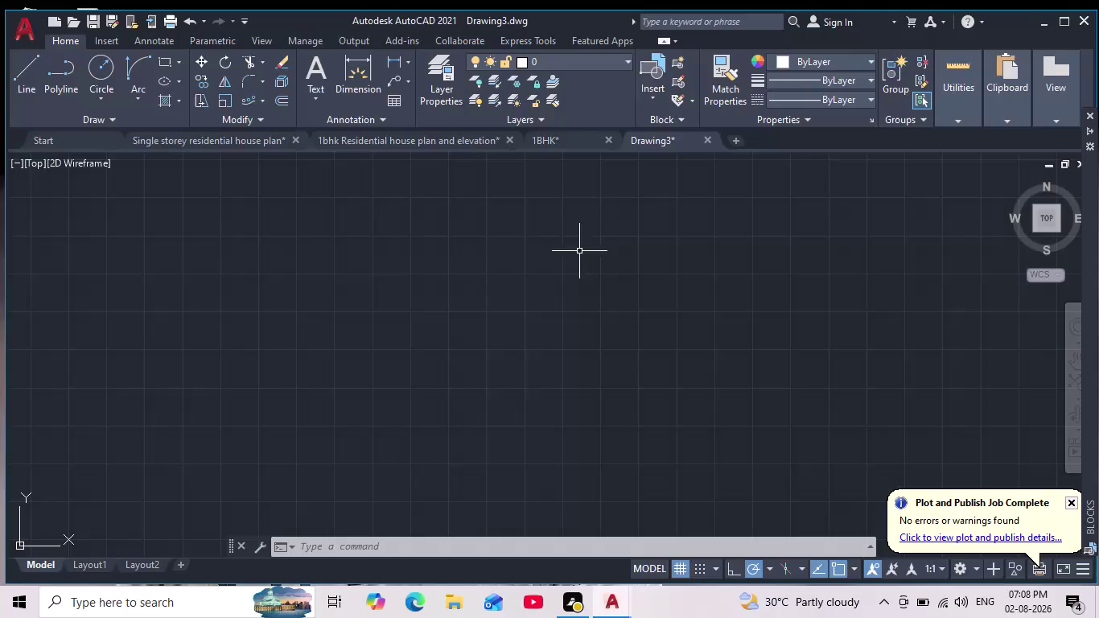
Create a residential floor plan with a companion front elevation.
Set drawing units to Engineering with 0'-0" precision and an Inches insertion scale.
text(un)
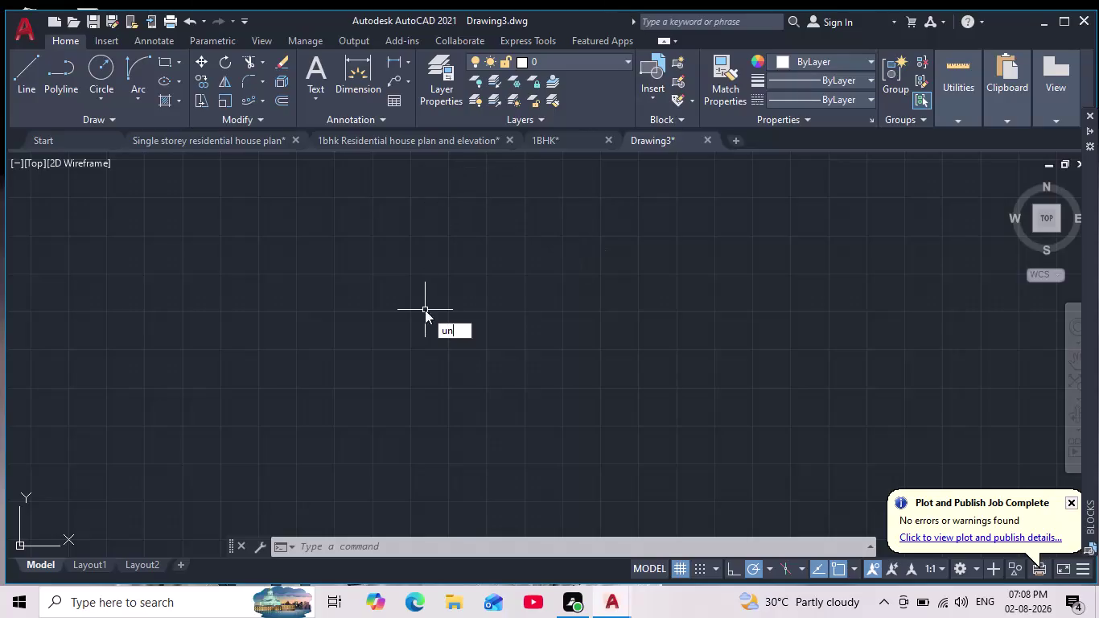
key(Return)
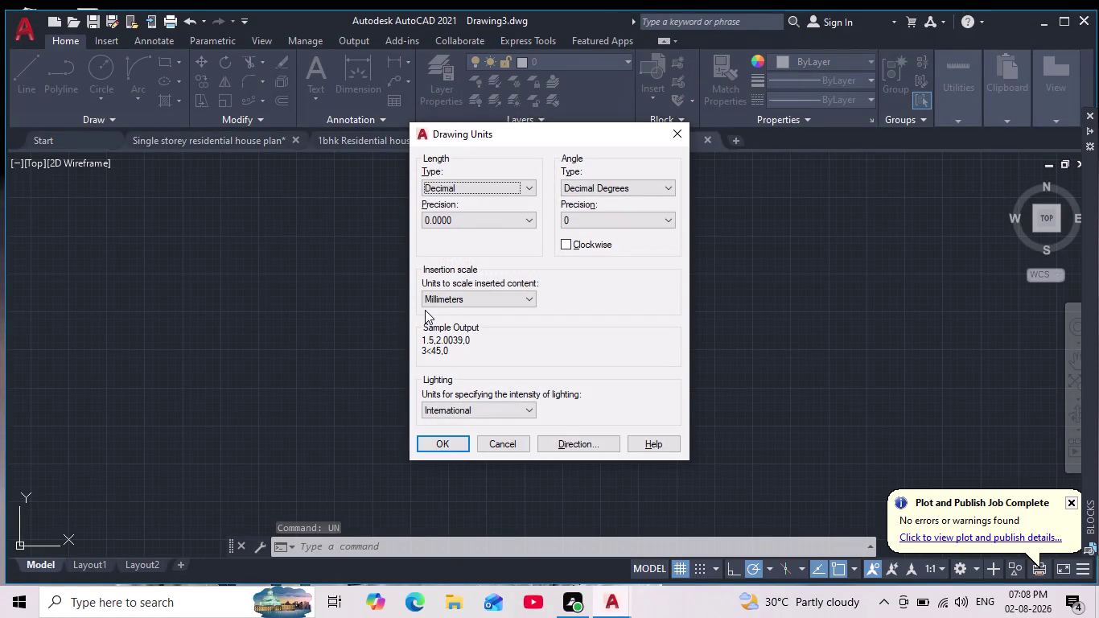
click(502, 187)
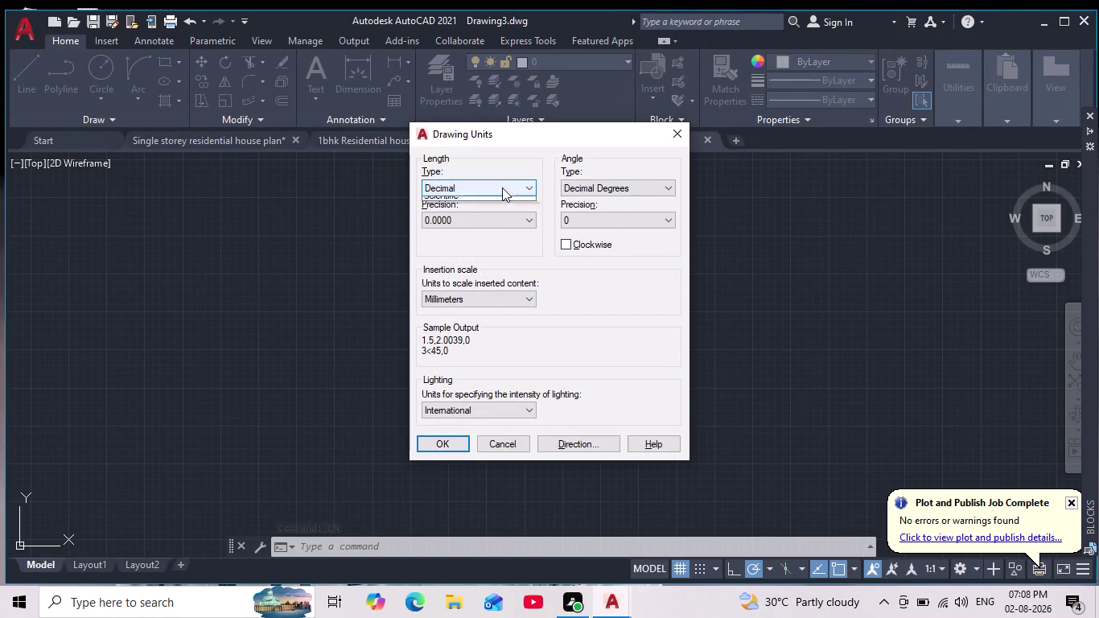
click(476, 223)
click(467, 218)
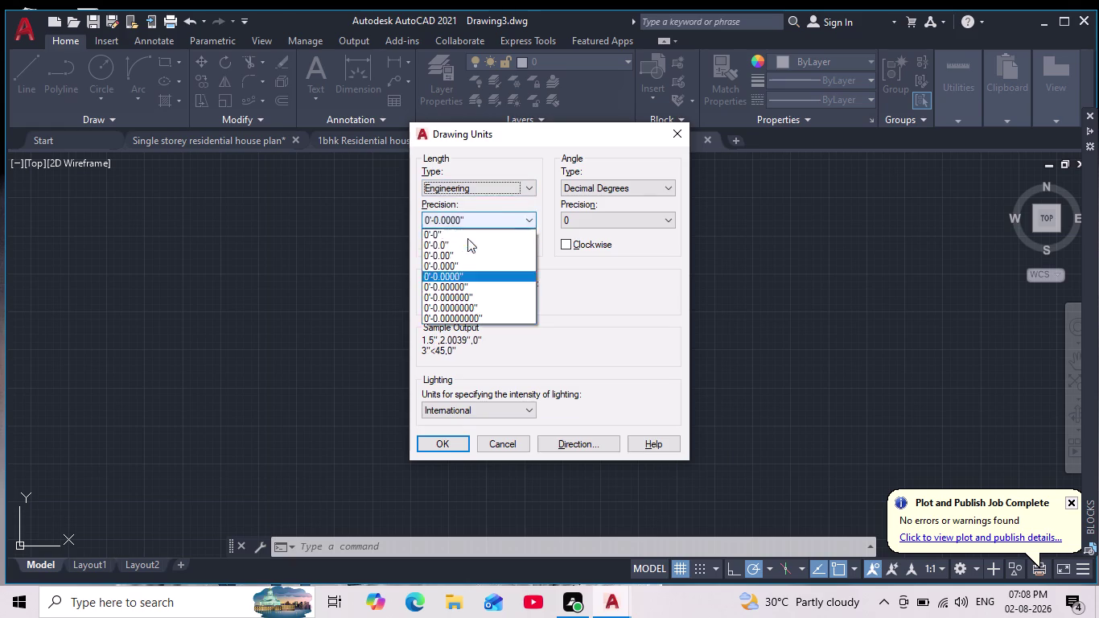
click(469, 229)
click(467, 233)
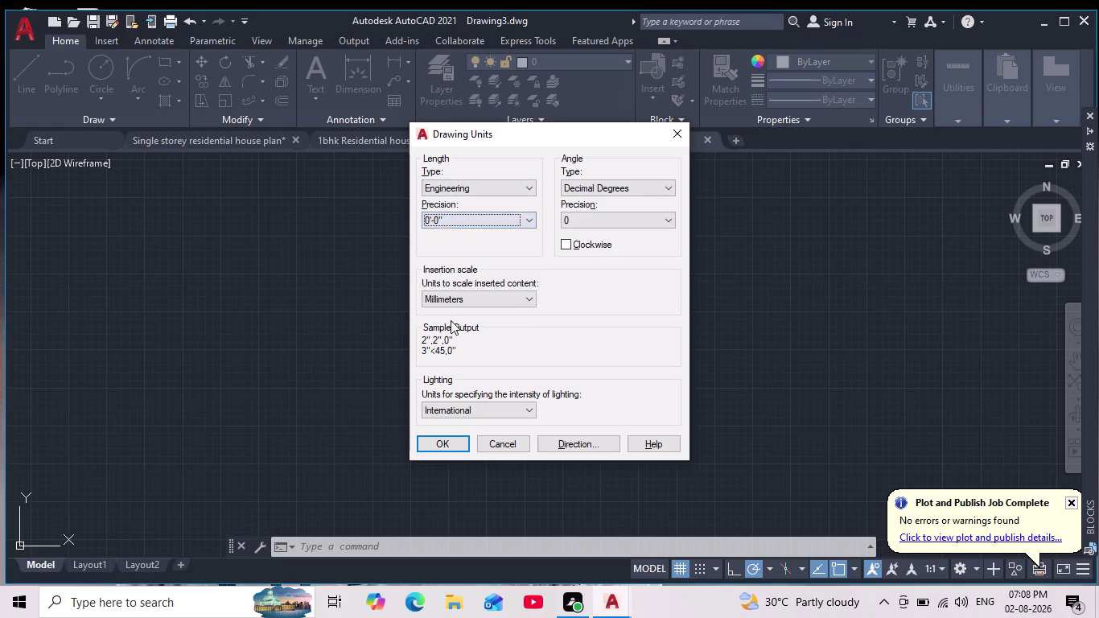
click(442, 436)
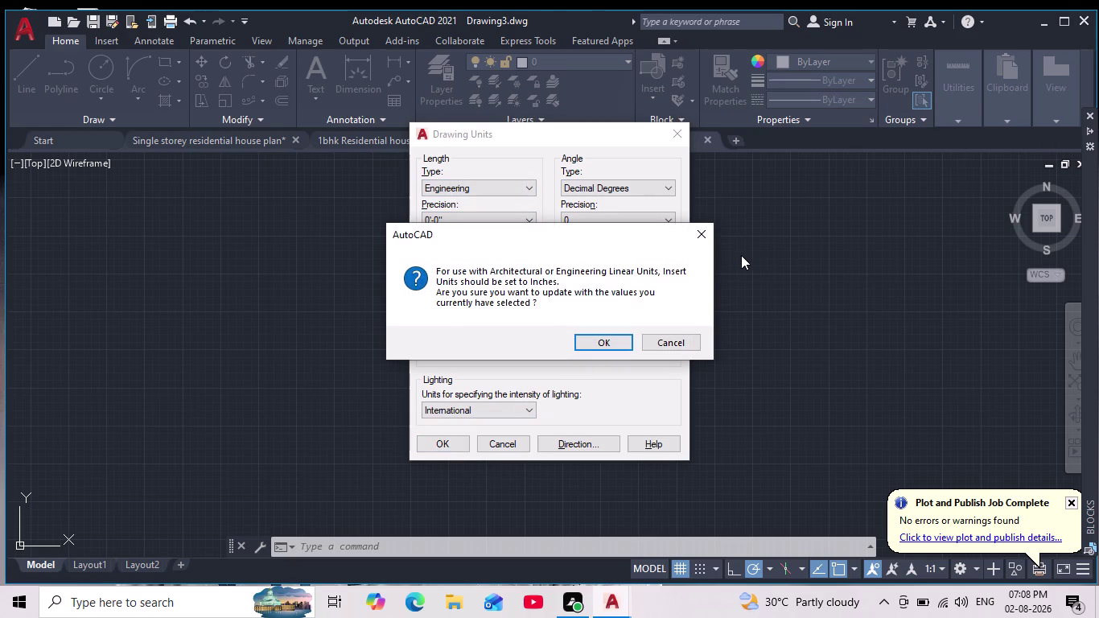
click(700, 233)
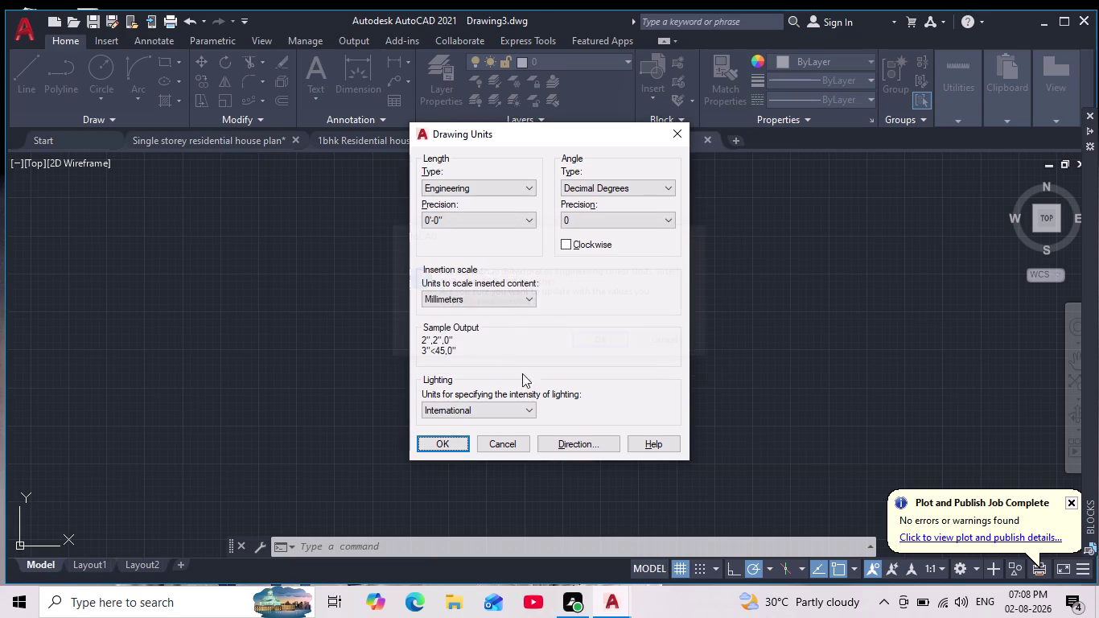
click(499, 303)
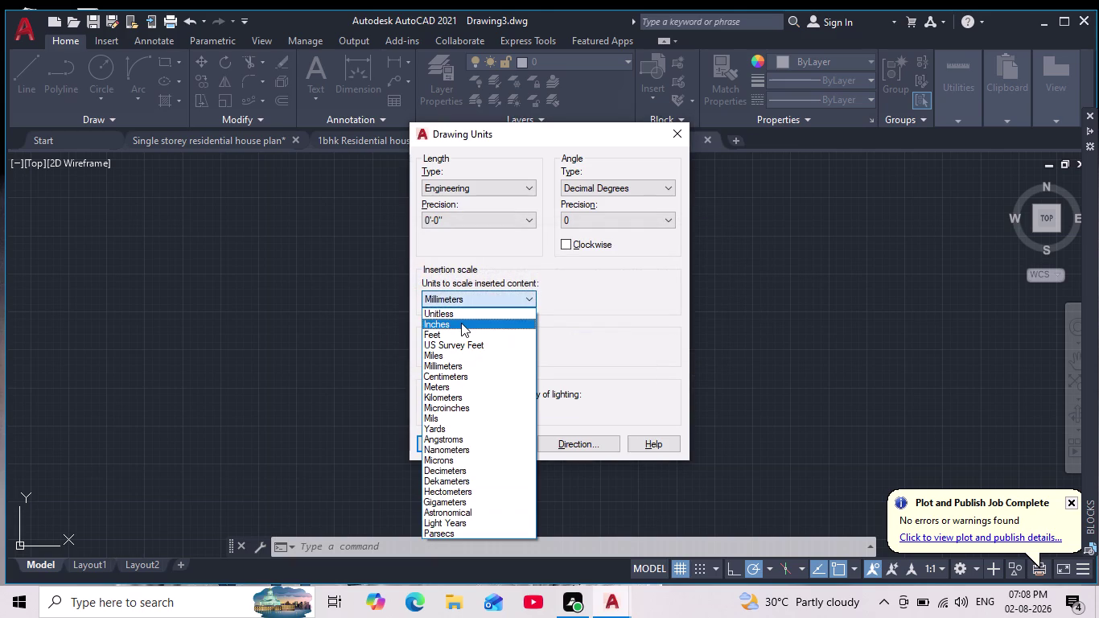
click(460, 322)
click(439, 442)
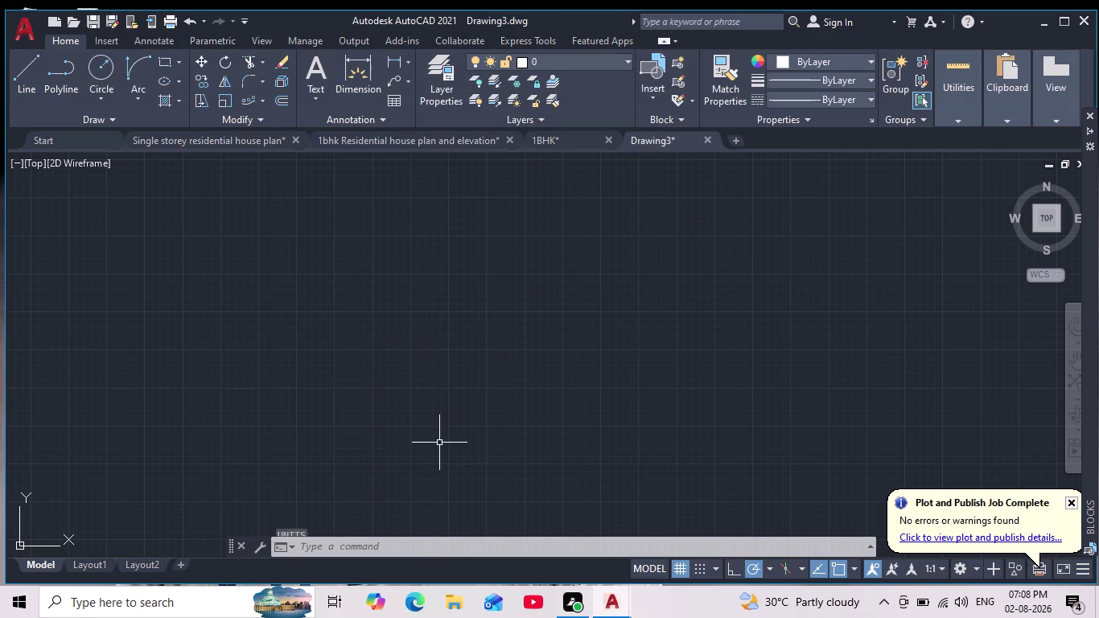
In the dimension style manager, set ISO-25 linear units to Engineering at 0'-0" precision.
key(d)
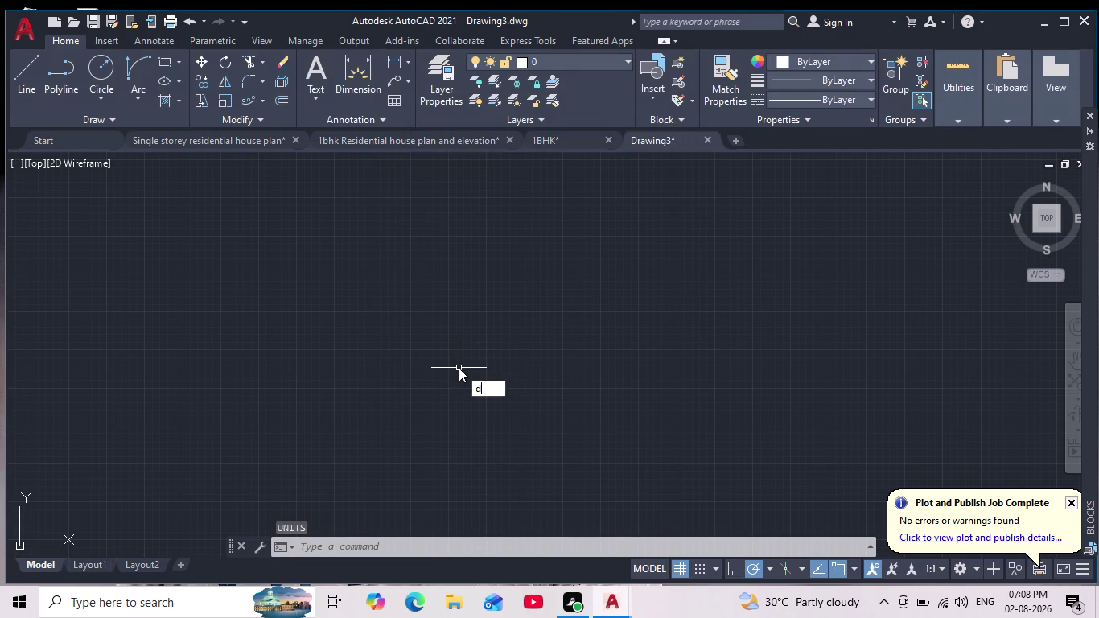
key(Escape)
key(d)
key(Return)
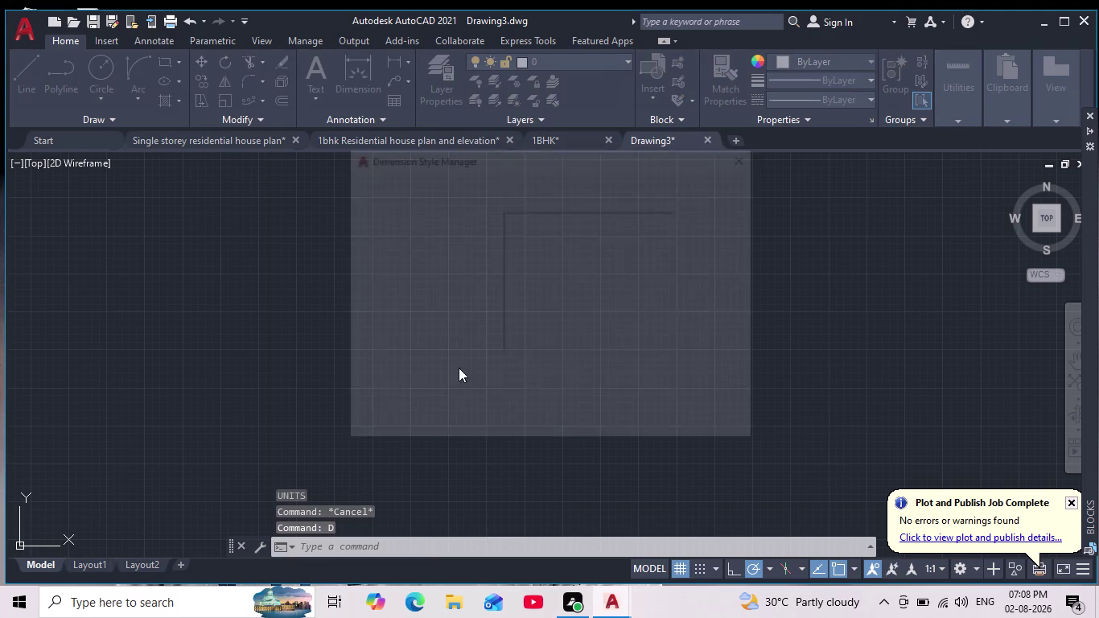
click(714, 271)
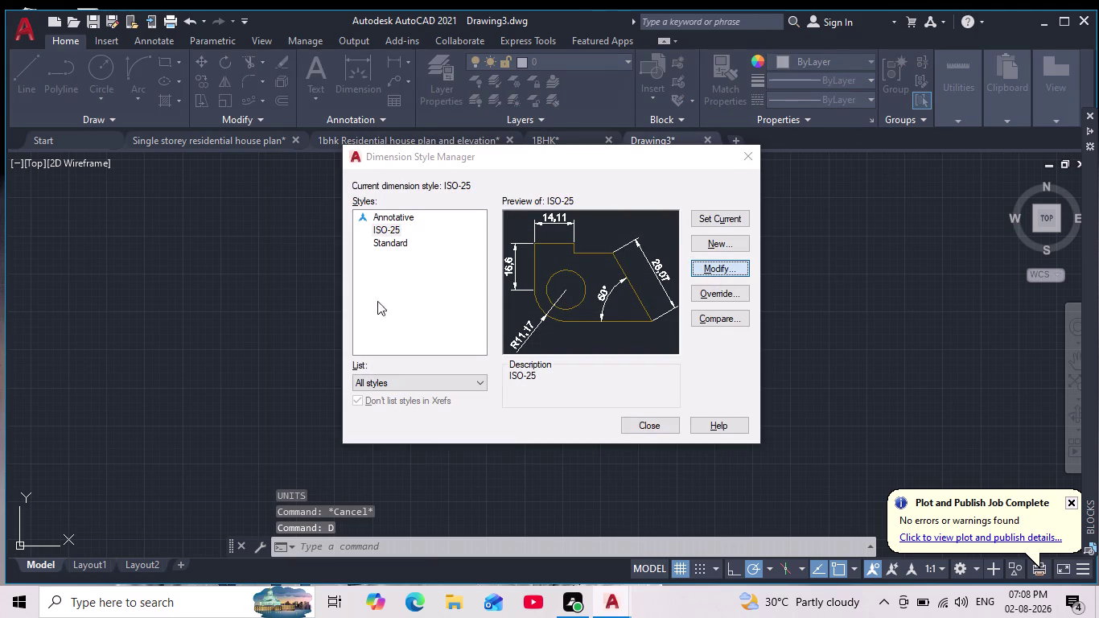
click(560, 121)
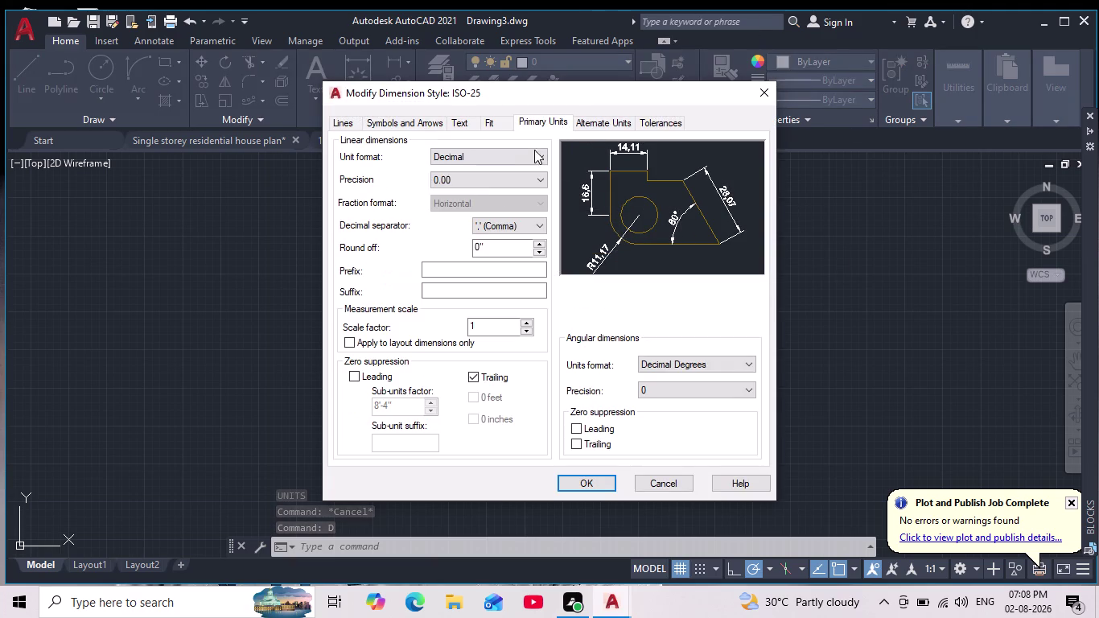
click(495, 155)
click(476, 194)
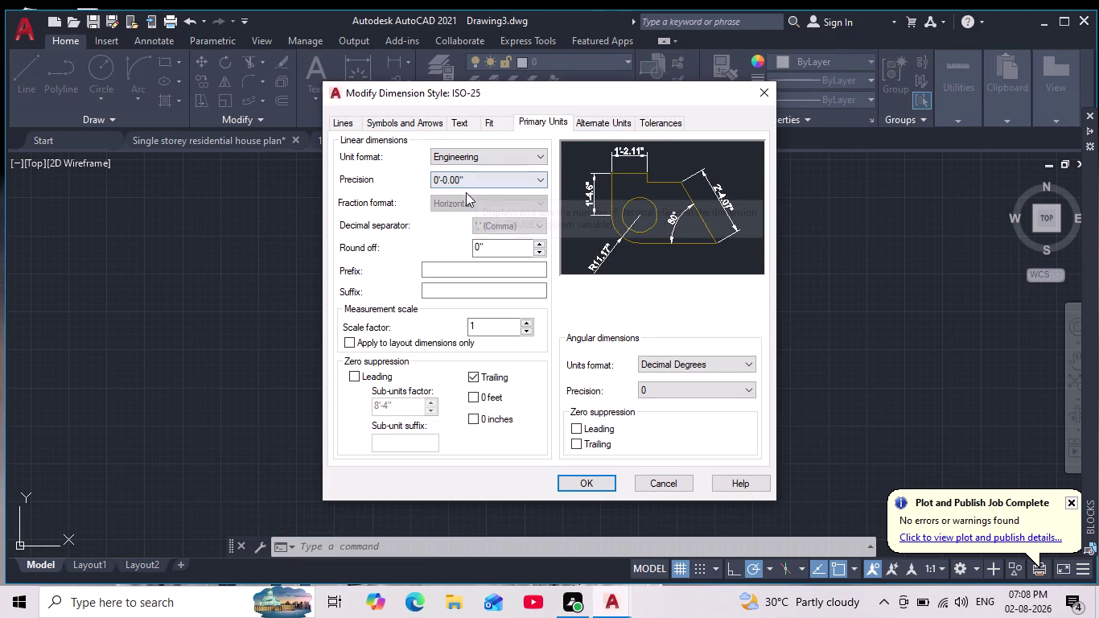
click(467, 174)
click(466, 191)
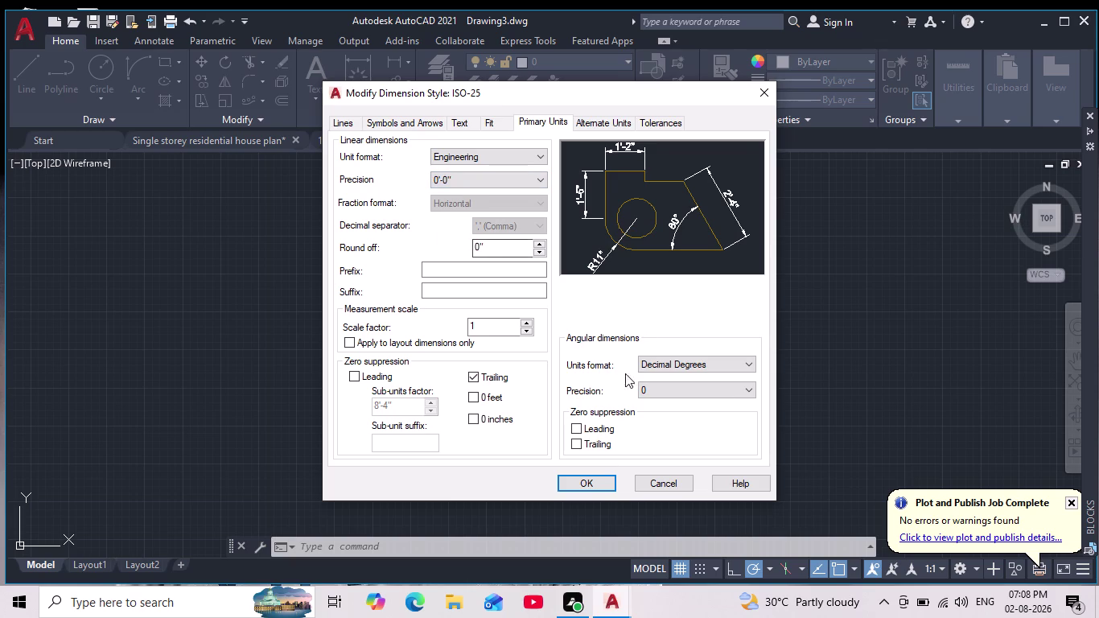
click(576, 490)
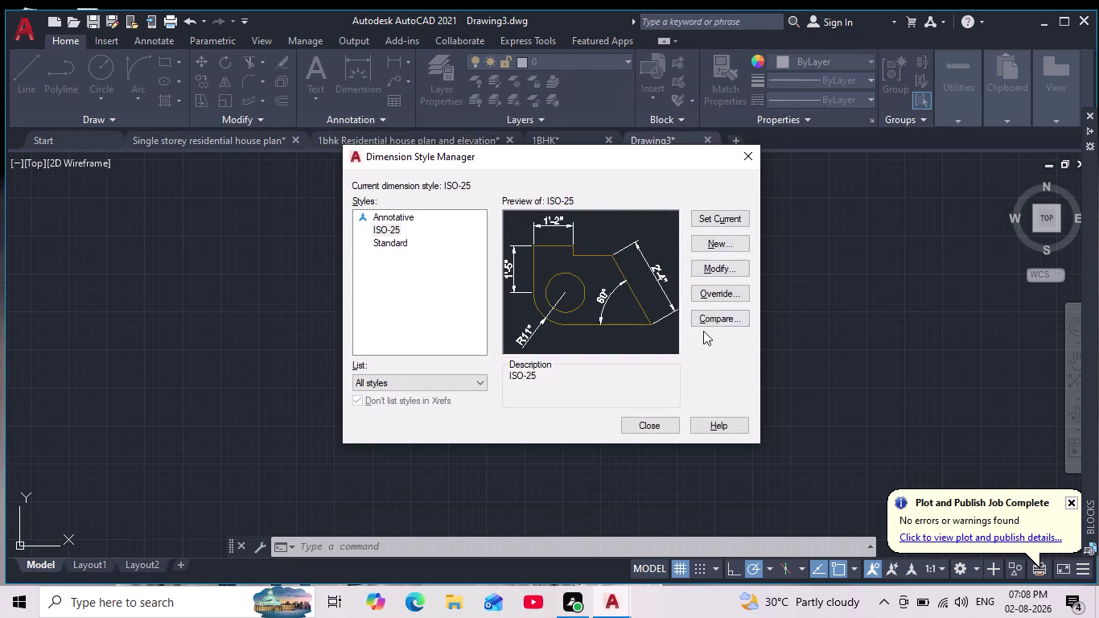
click(709, 270)
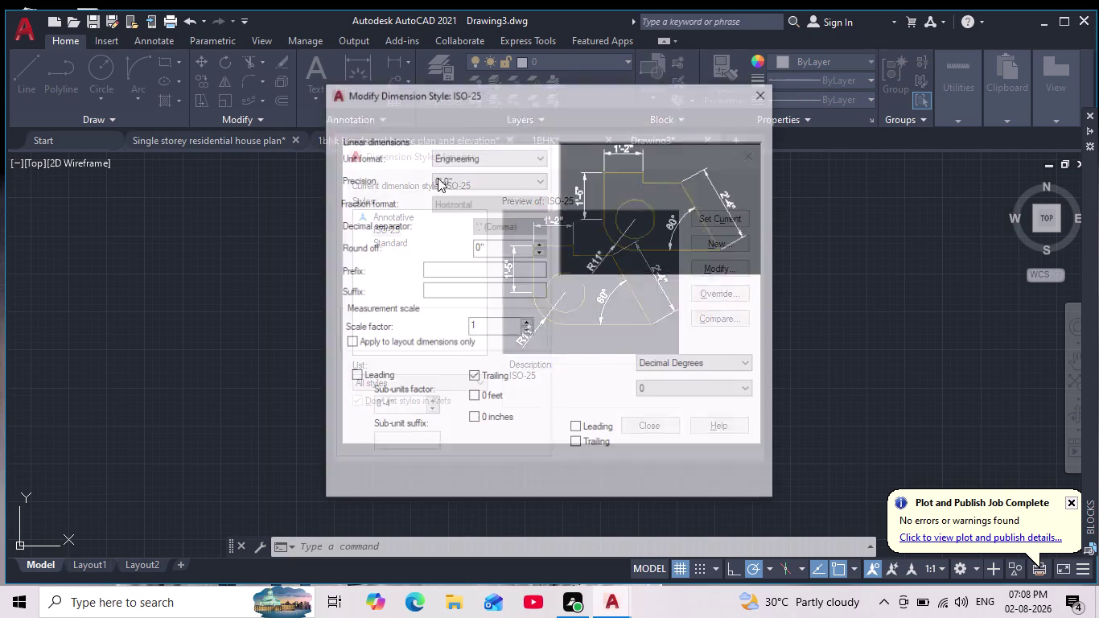
Set the ISO-25 dimension line and extension line colours to Red.
click(334, 119)
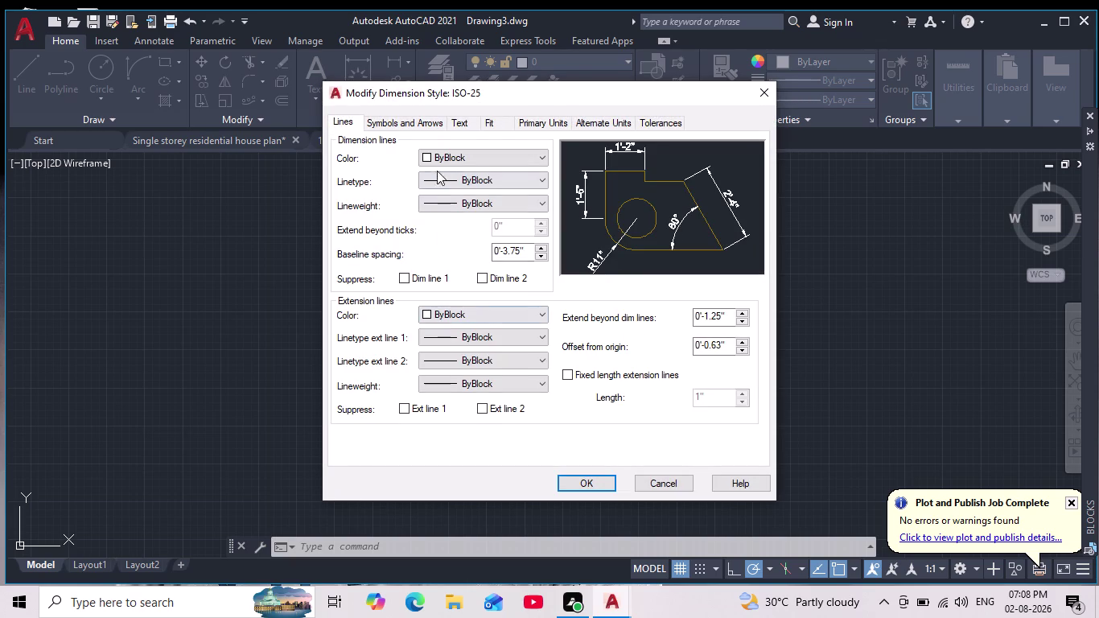
click(430, 156)
click(441, 215)
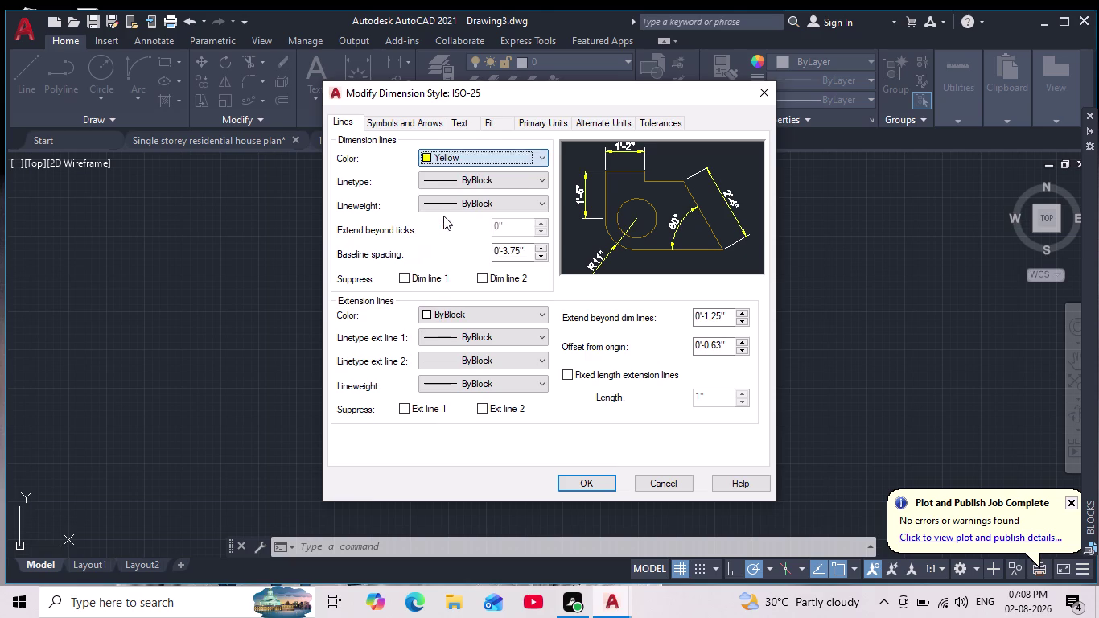
click(428, 151)
click(440, 197)
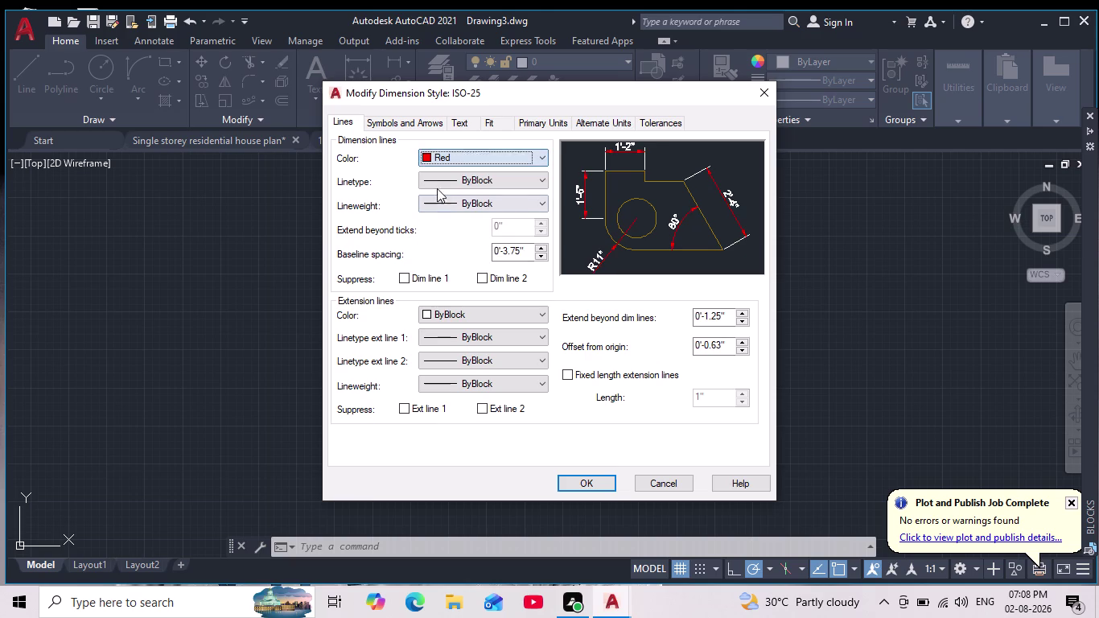
click(447, 314)
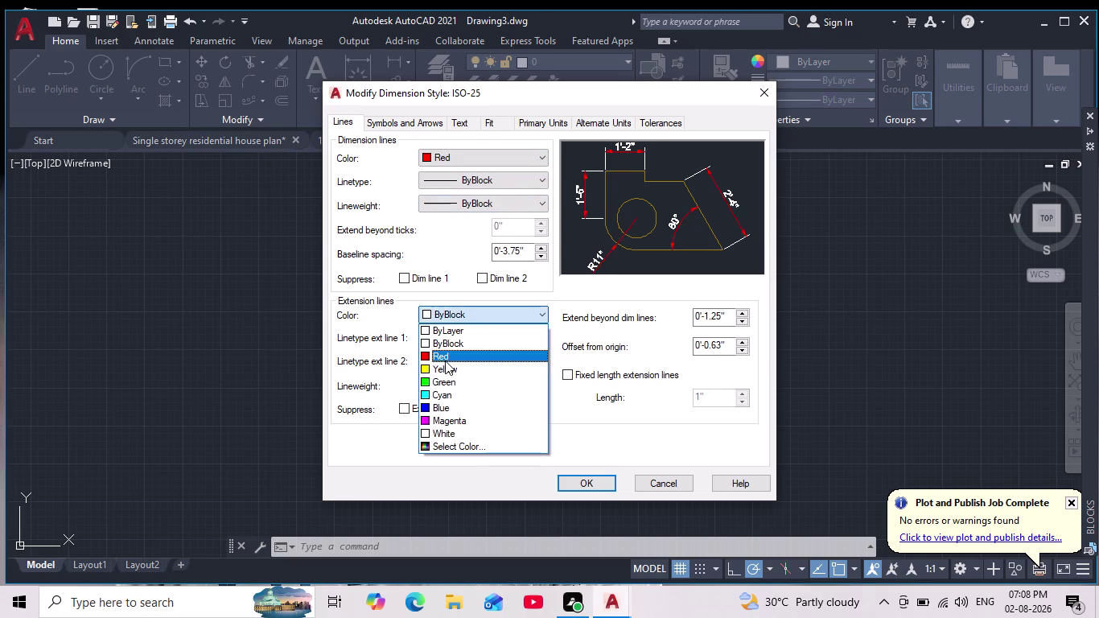
click(445, 360)
Set the ISO-25 arrowhead size to 6 inches.
click(401, 118)
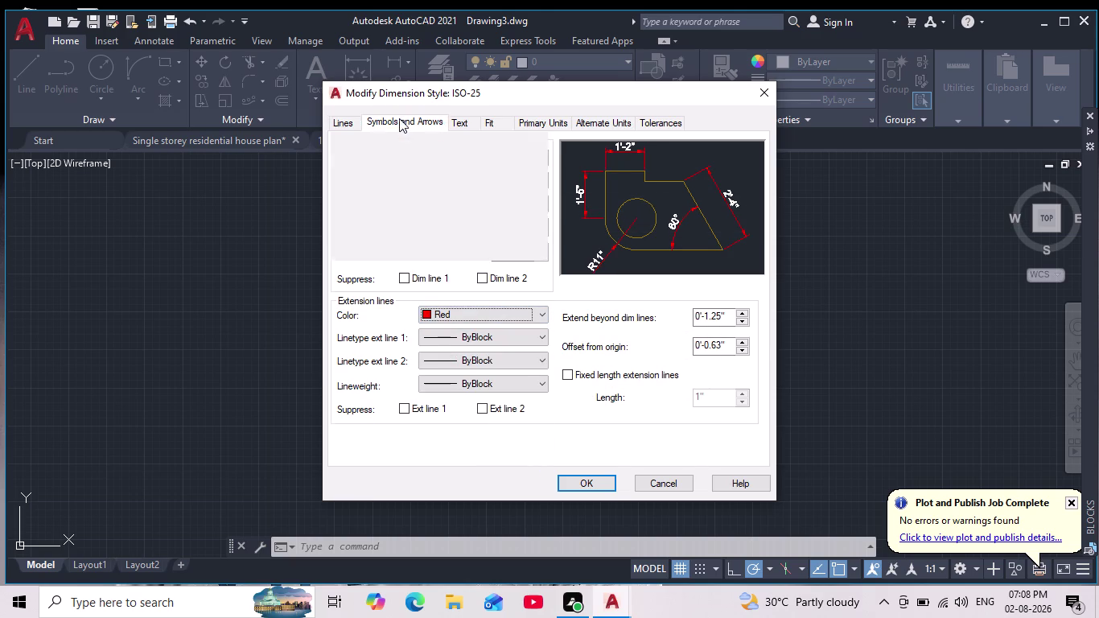
click(371, 284)
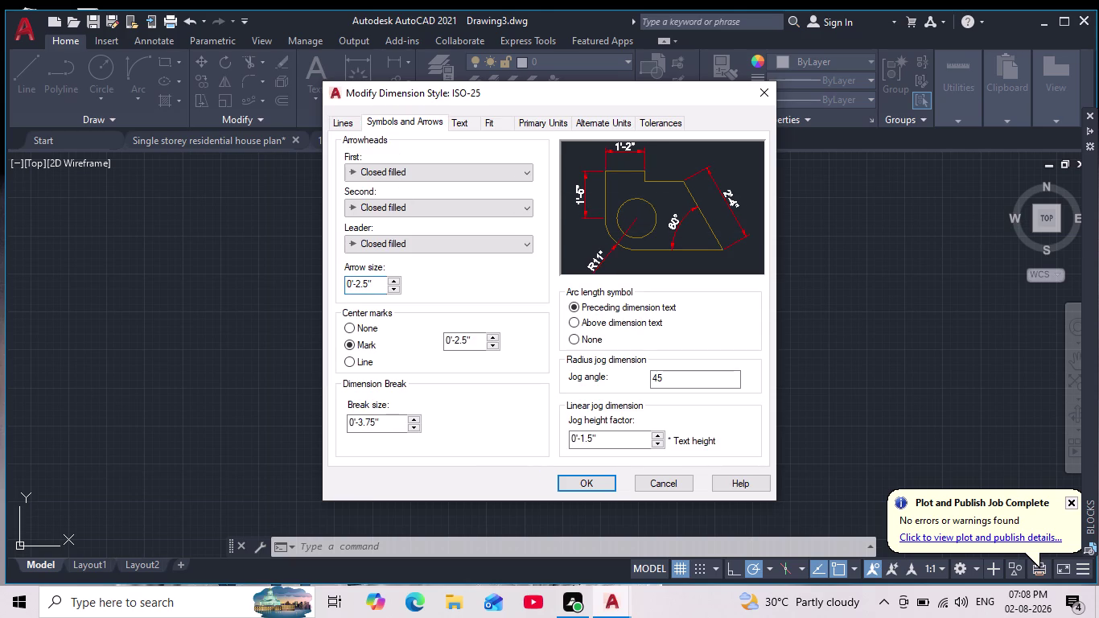
key(BackSpace)
key(BackSpace)
key(BackSpace)
key(BackSpace)
key(BackSpace)
key(BackSpace)
key(BackSpace)
key(3)
drag(373, 287, 689, 617)
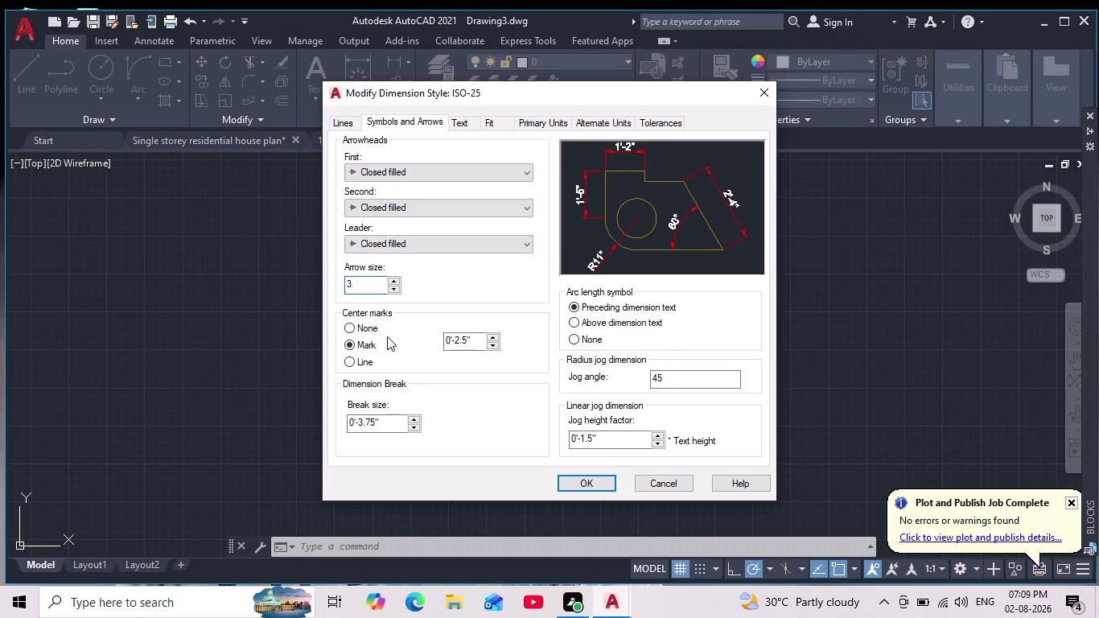
key(BackSpace)
key(6)
key(Return)
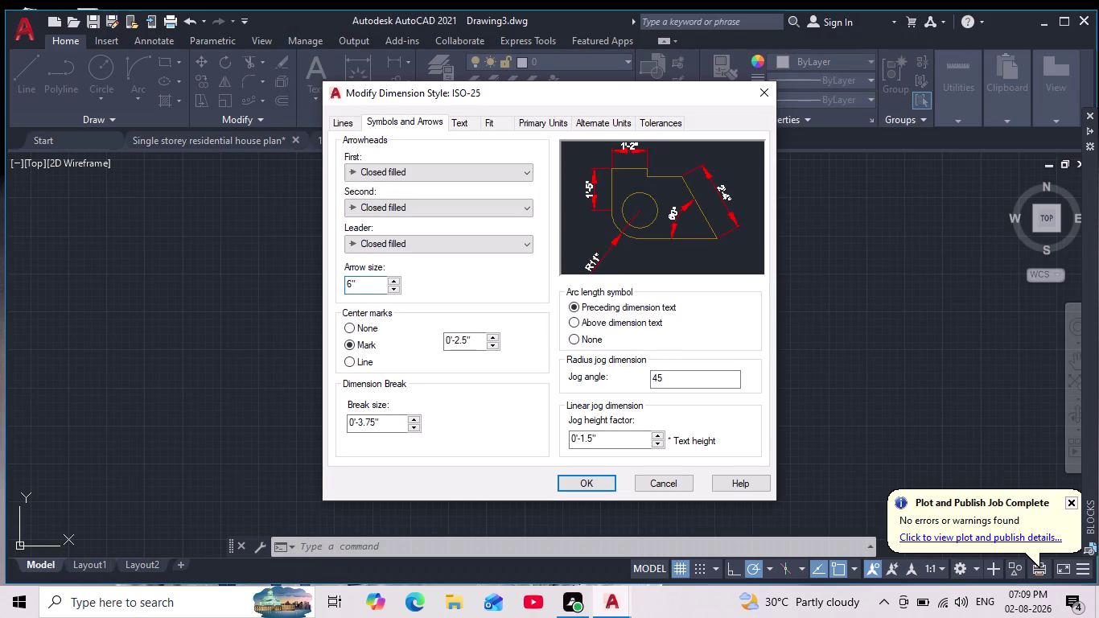
click(469, 121)
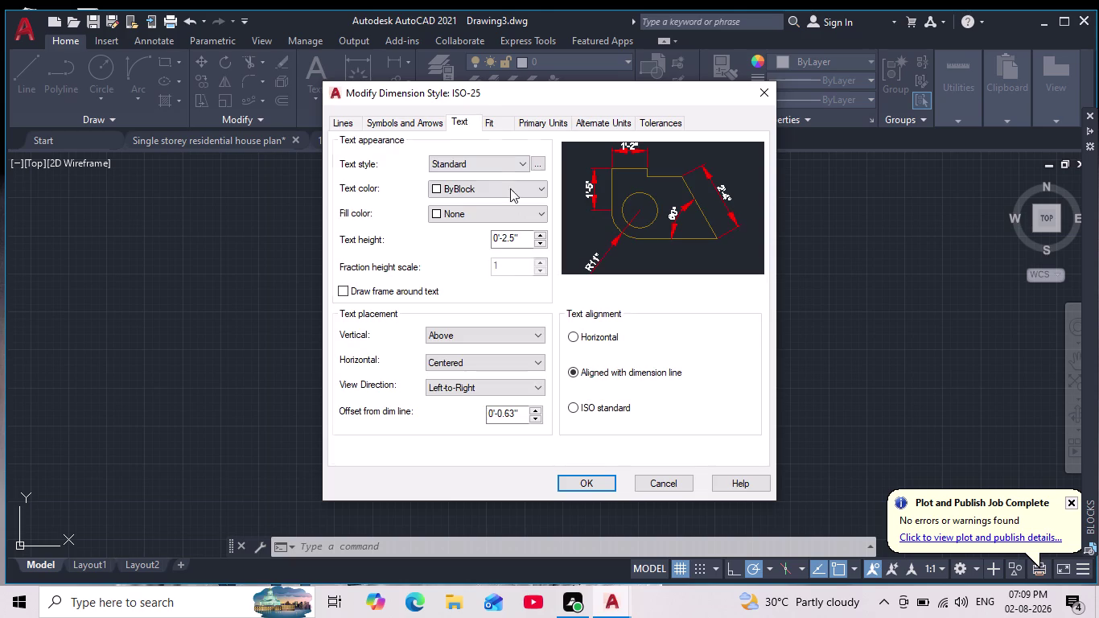
Make the ISO-25 dimension text 6 inches tall and yellow.
click(524, 237)
key(BackSpace)
key(BackSpace)
key(BackSpace)
key(6)
key(Return)
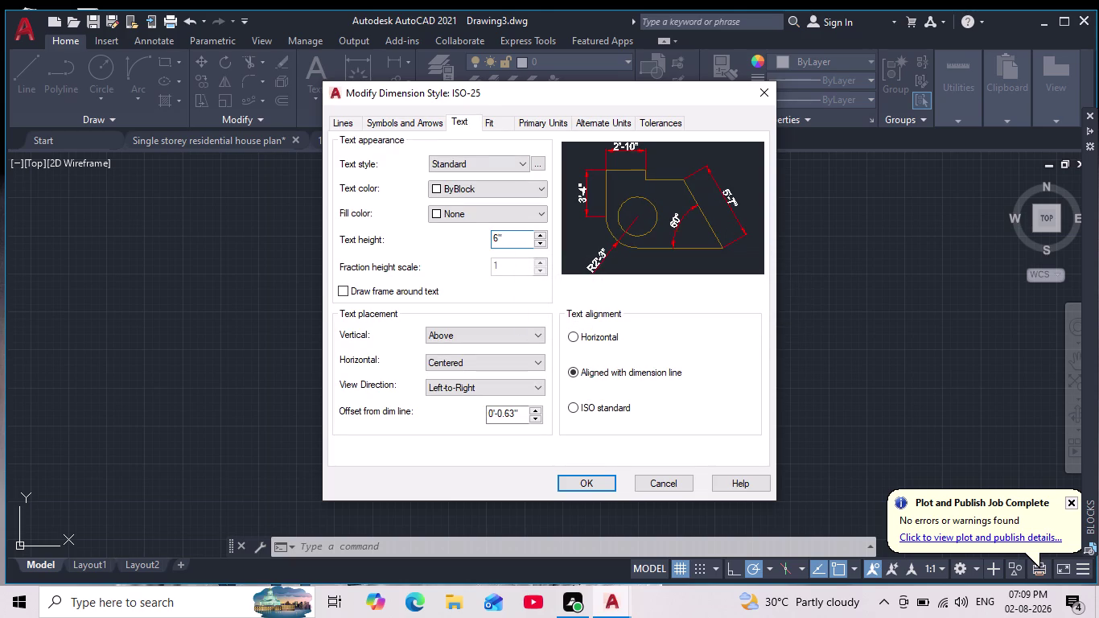
click(449, 185)
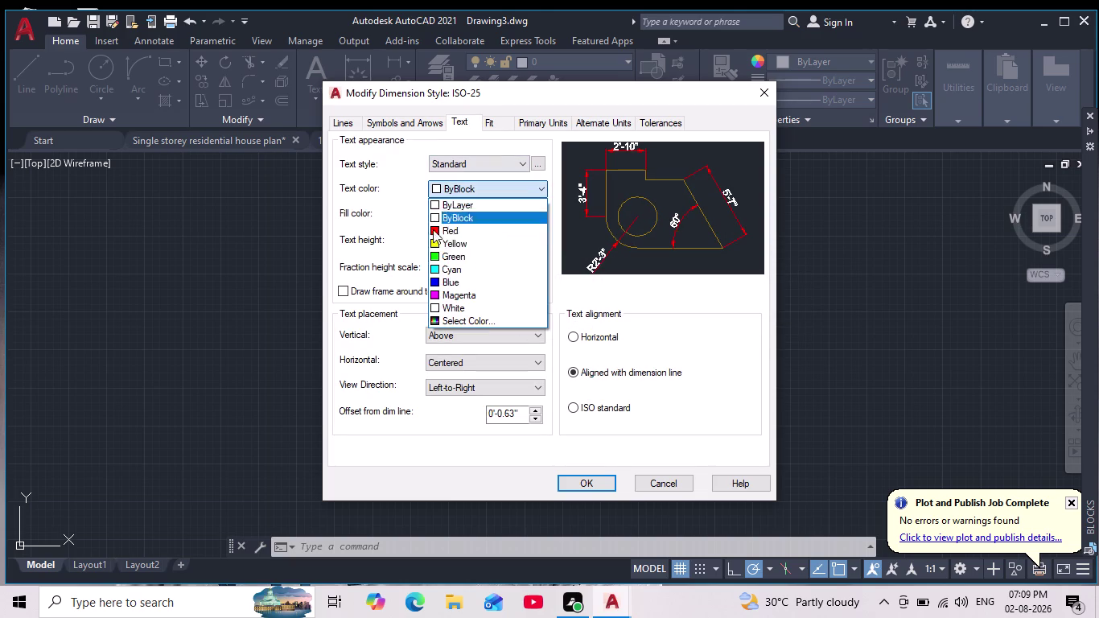
click(443, 242)
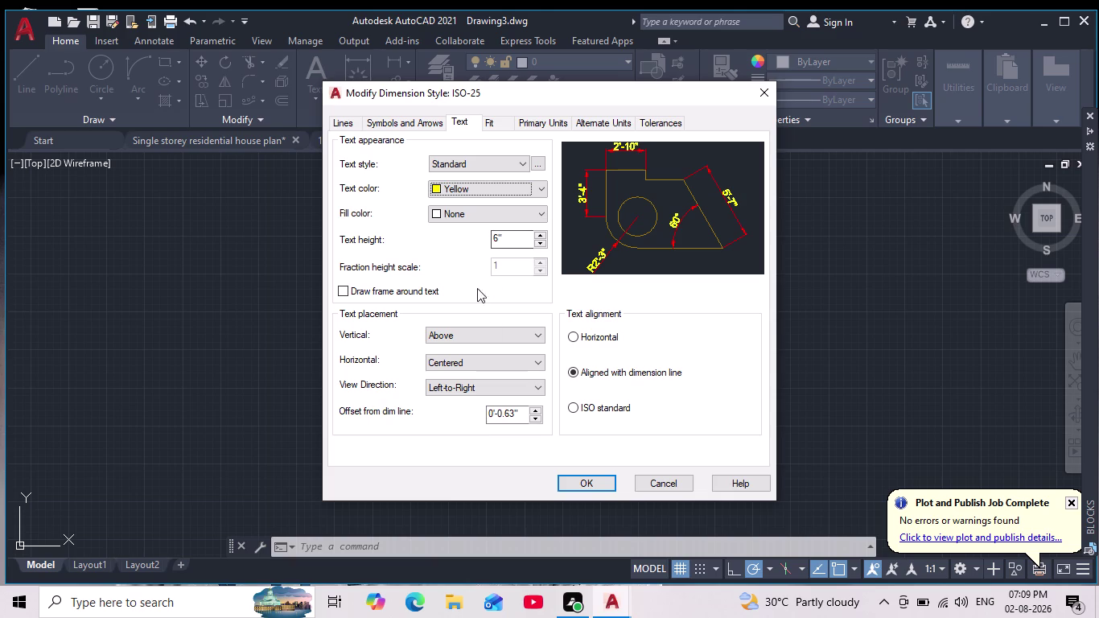
click(580, 486)
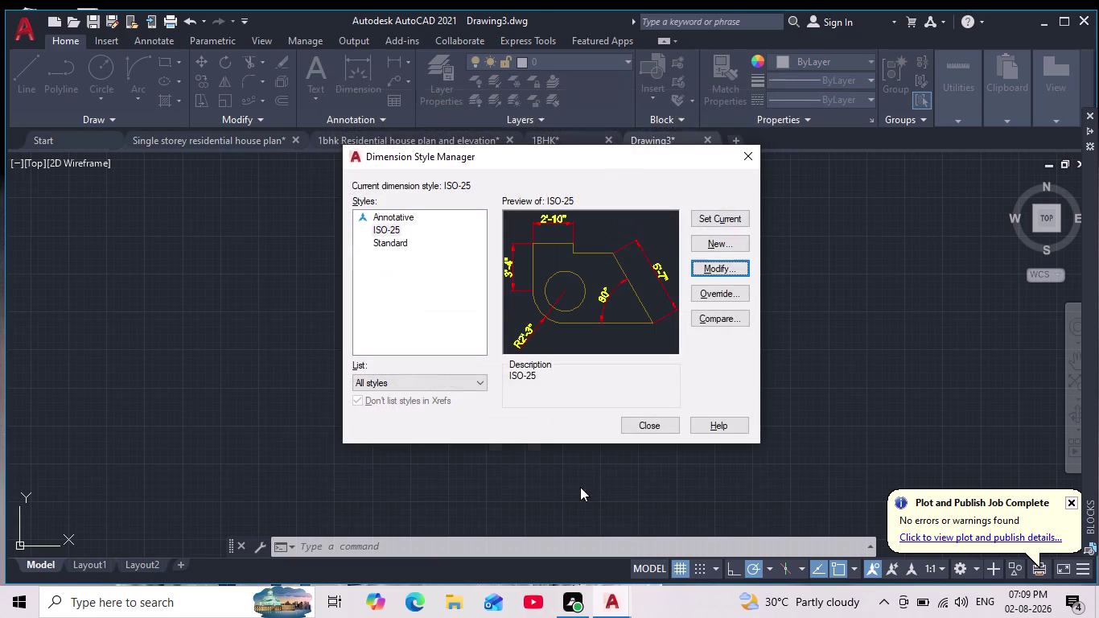
Recheck ISO-25 Engineering primary units, then close the Dimension Style Manager.
triple_click(725, 222)
double_click(725, 222)
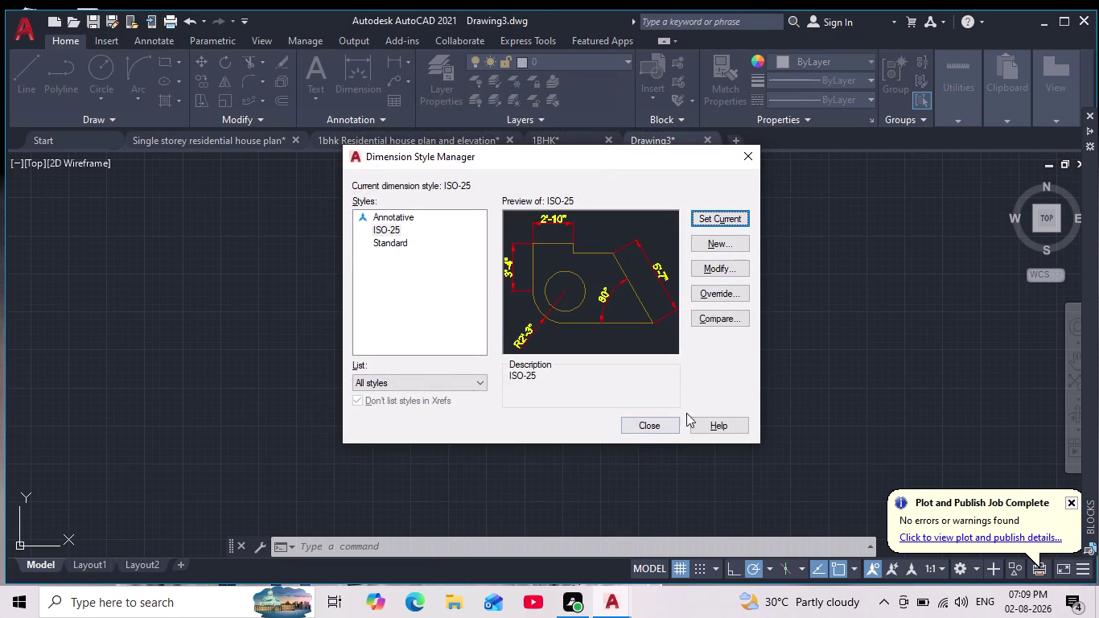
click(725, 267)
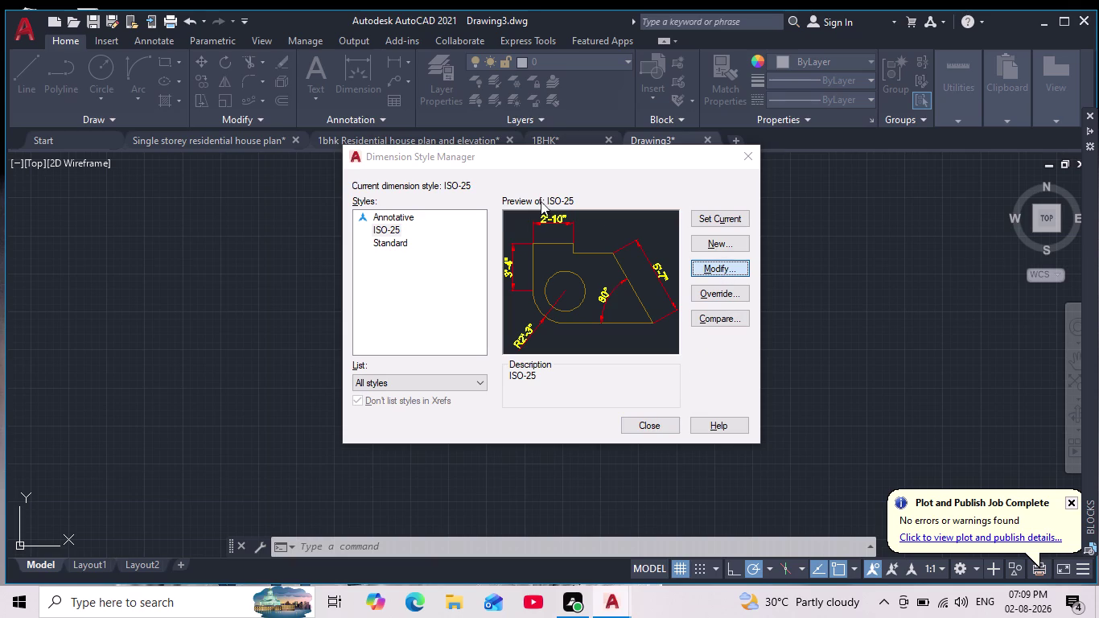
click(552, 123)
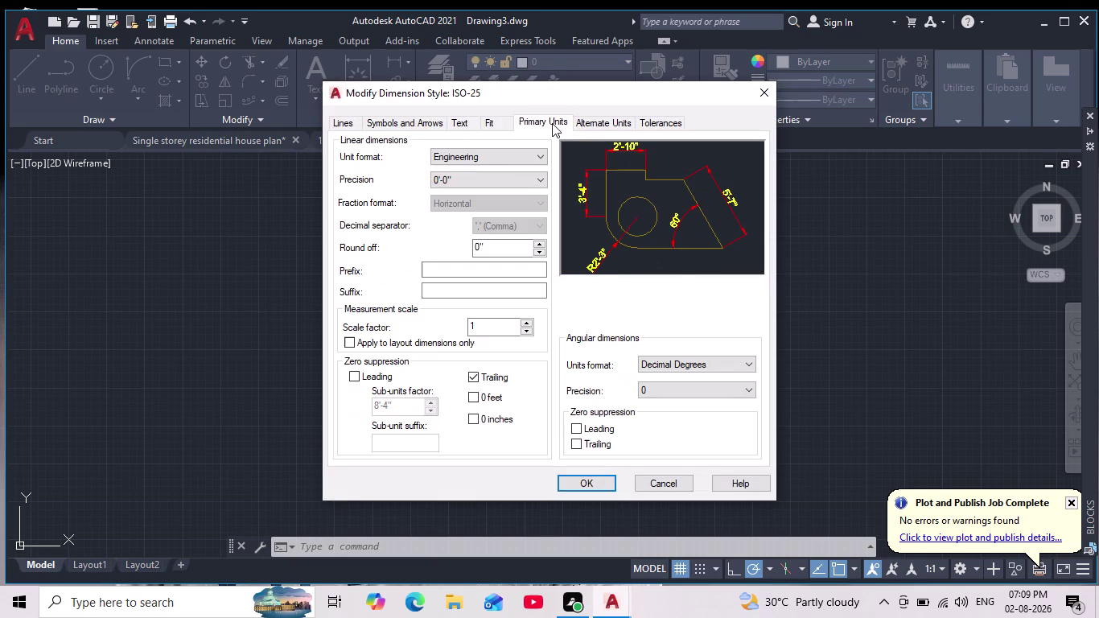
click(583, 475)
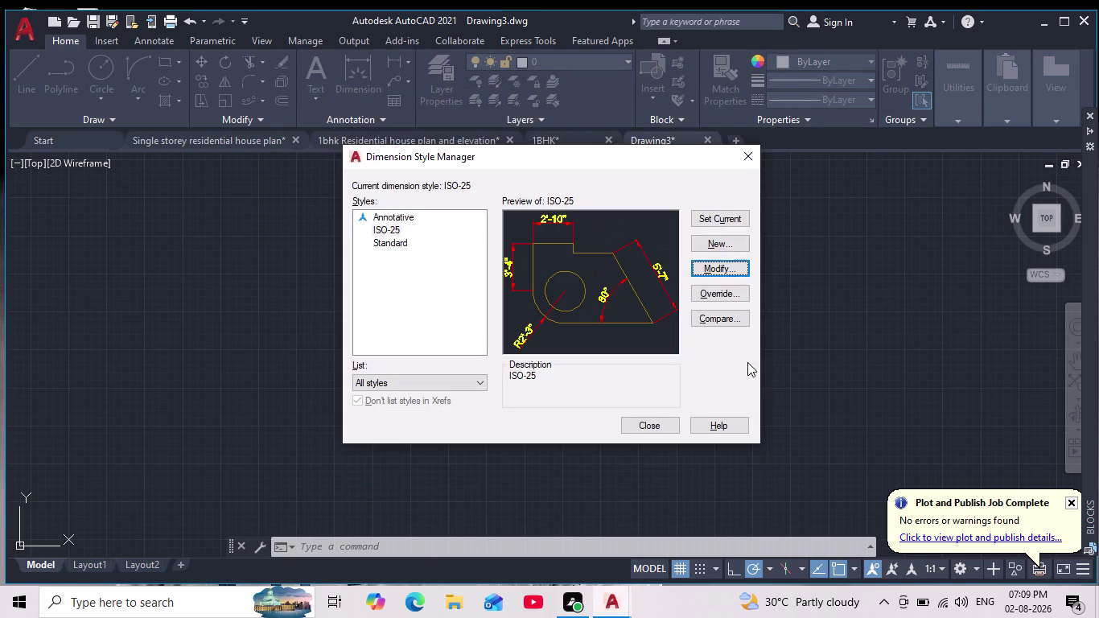
triple_click(718, 216)
drag(718, 218, 718, 227)
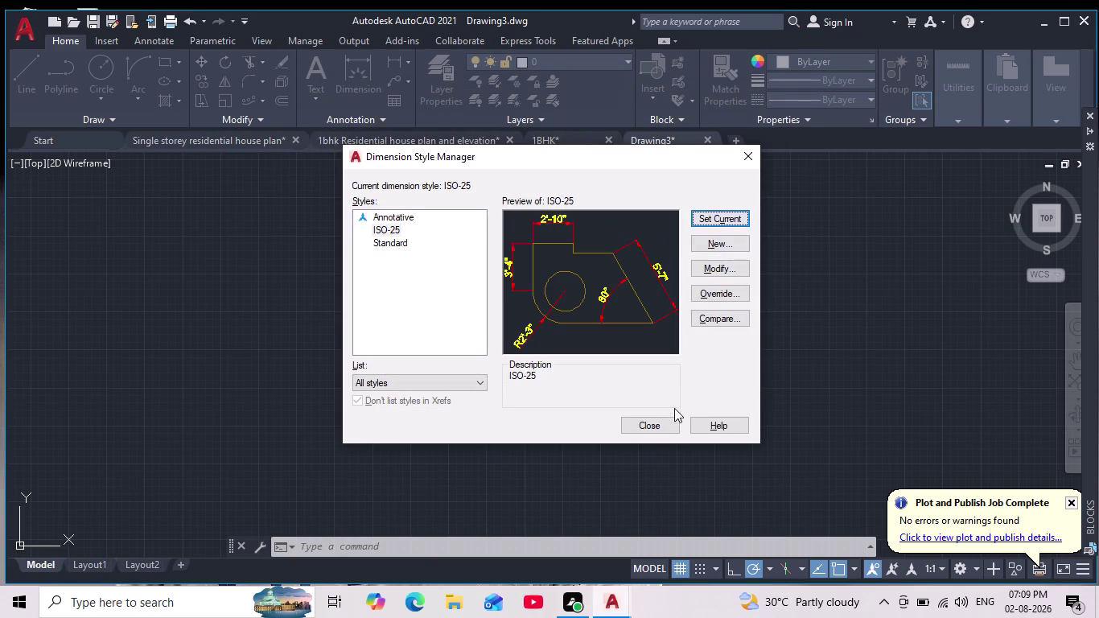
click(638, 431)
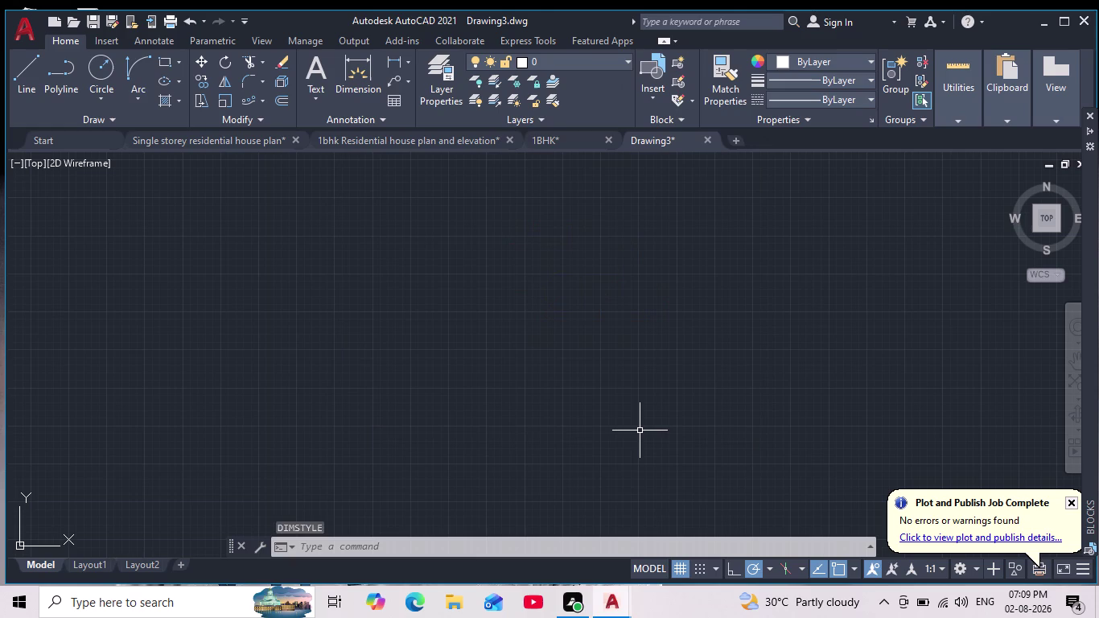
Draw one horizontal and one vertical construction line with XL, crossing each other.
key(Escape)
key(Escape)
key(Escape)
key(Escape)
key(Escape)
text(x)
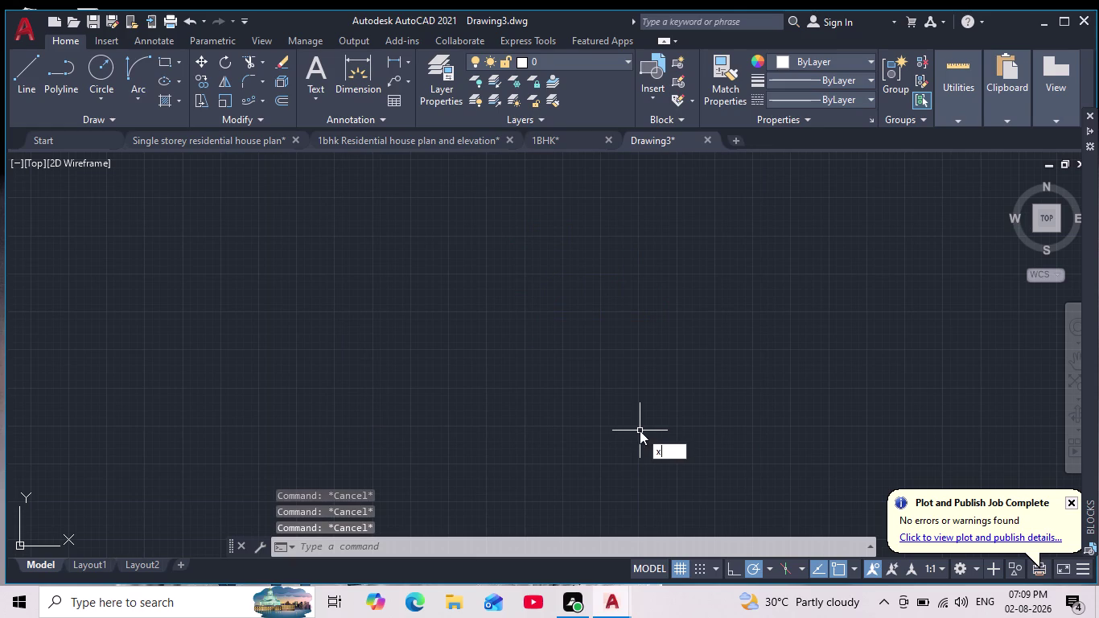
text(l)
key(Return)
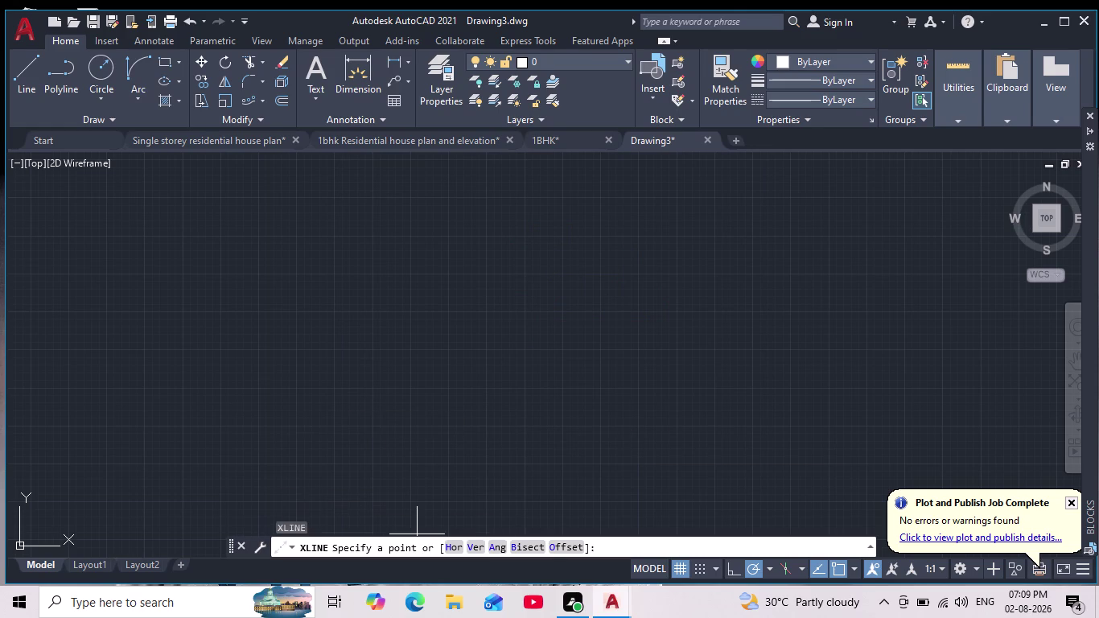
click(452, 553)
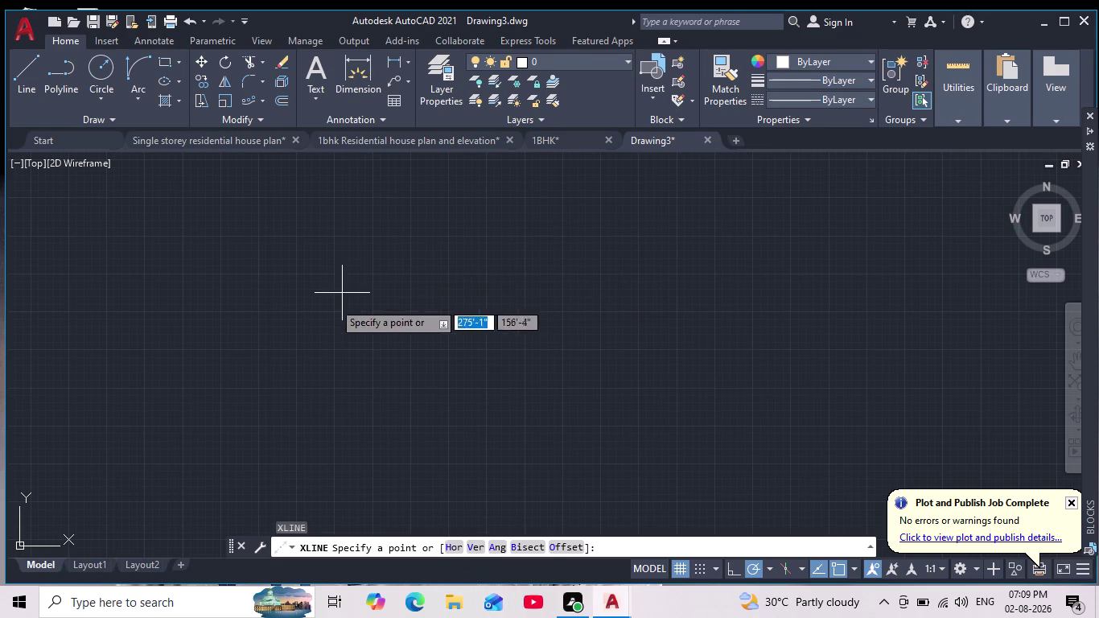
click(455, 543)
click(409, 321)
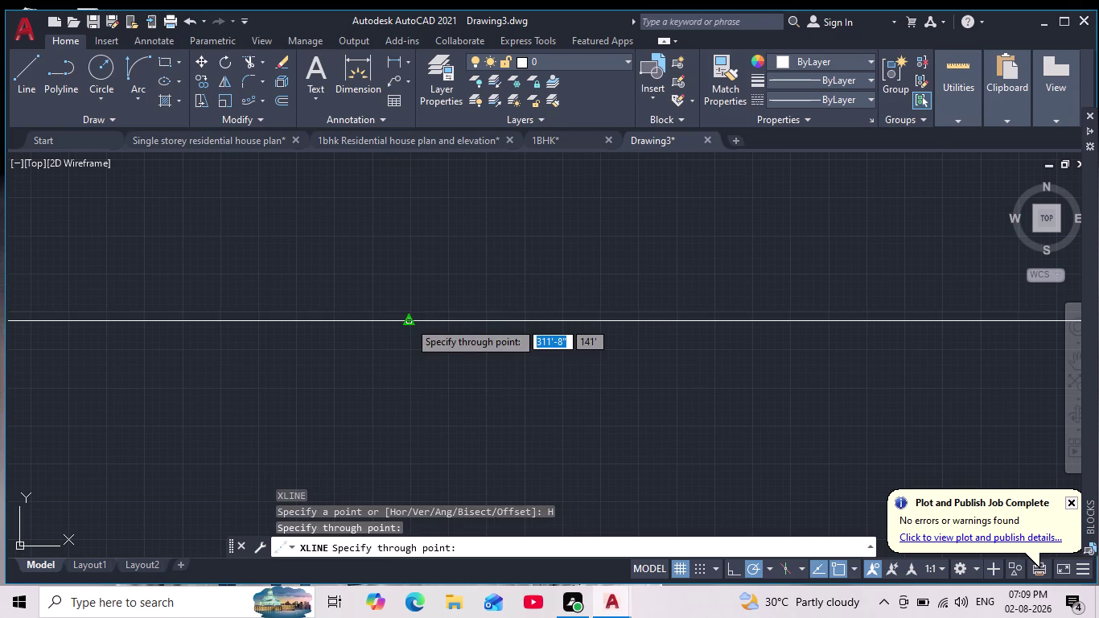
key(Escape)
key(Return)
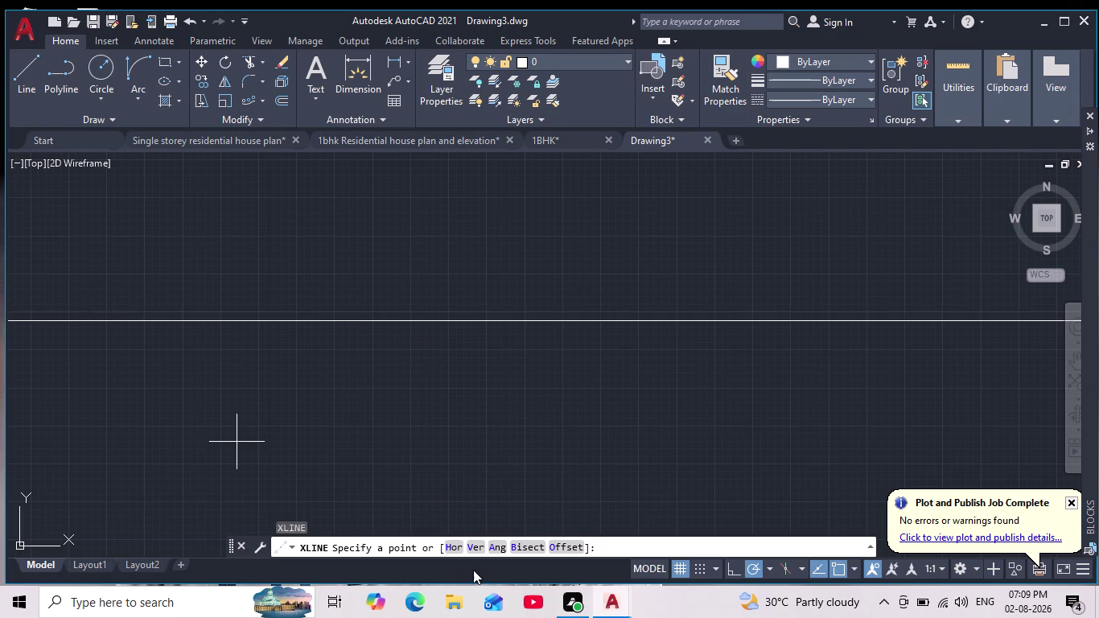
click(481, 550)
click(289, 331)
key(Escape)
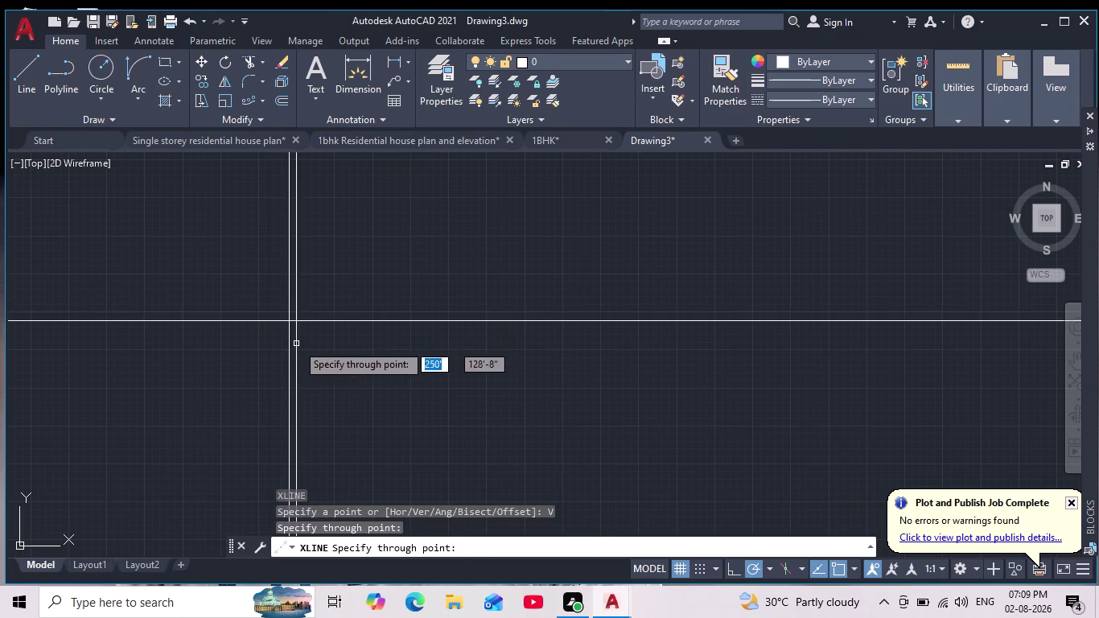
Start trimming the crossing construction lines with a fence over the unwanted portions.
scroll(down, 3)
middle_drag(351, 336, 354, 450)
scroll(down, 3)
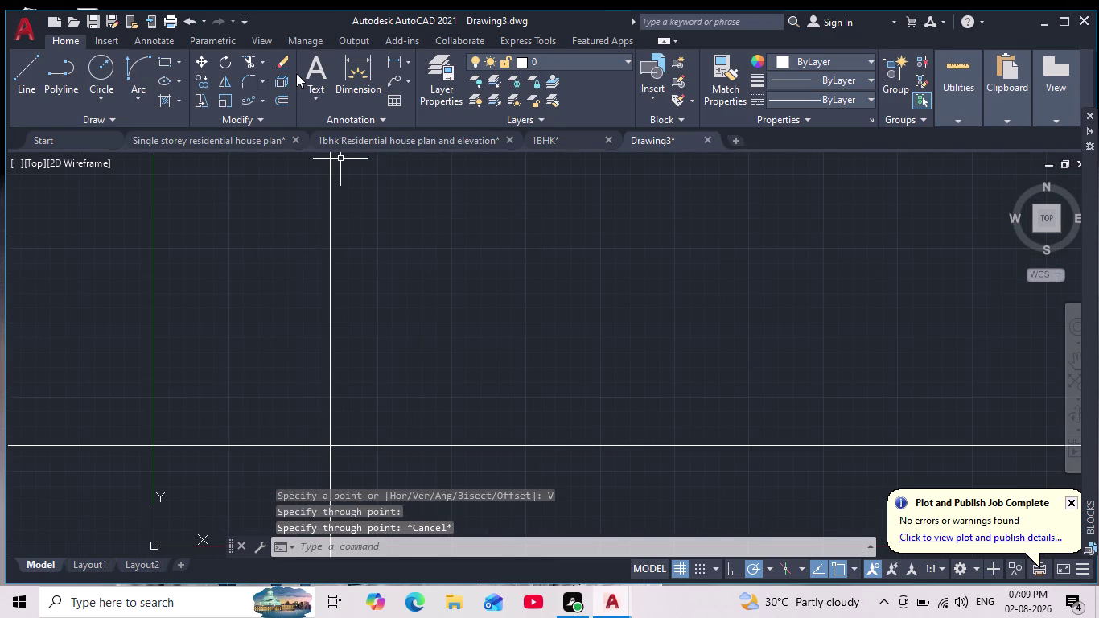
click(250, 63)
middle_drag(679, 128, 667, 93)
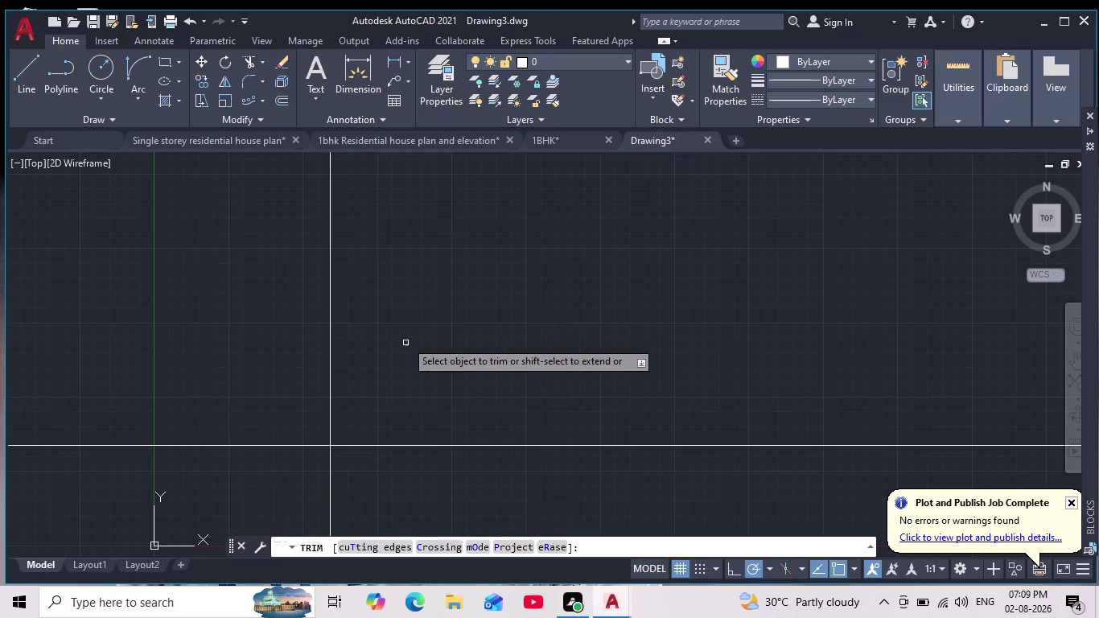
scroll(down, 3)
middle_drag(416, 309, 421, 189)
drag(249, 260, 382, 371)
scroll(down, 3)
scroll(up, 3)
scroll(down, 3)
middle_drag(372, 362, 358, 469)
scroll(down, 3)
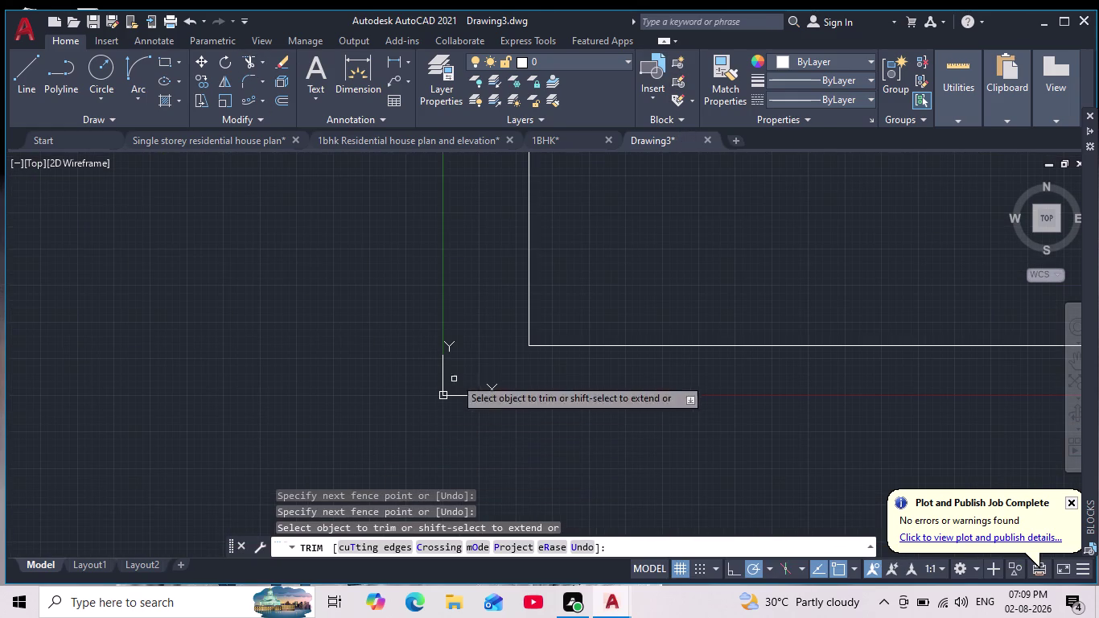
Finish the trim, leaving an L-shaped corner outline.
middle_drag(464, 378, 387, 302)
key(Escape)
key(Escape)
Drag the UCS origin grip to a new origin point.
middle_drag(491, 420, 437, 342)
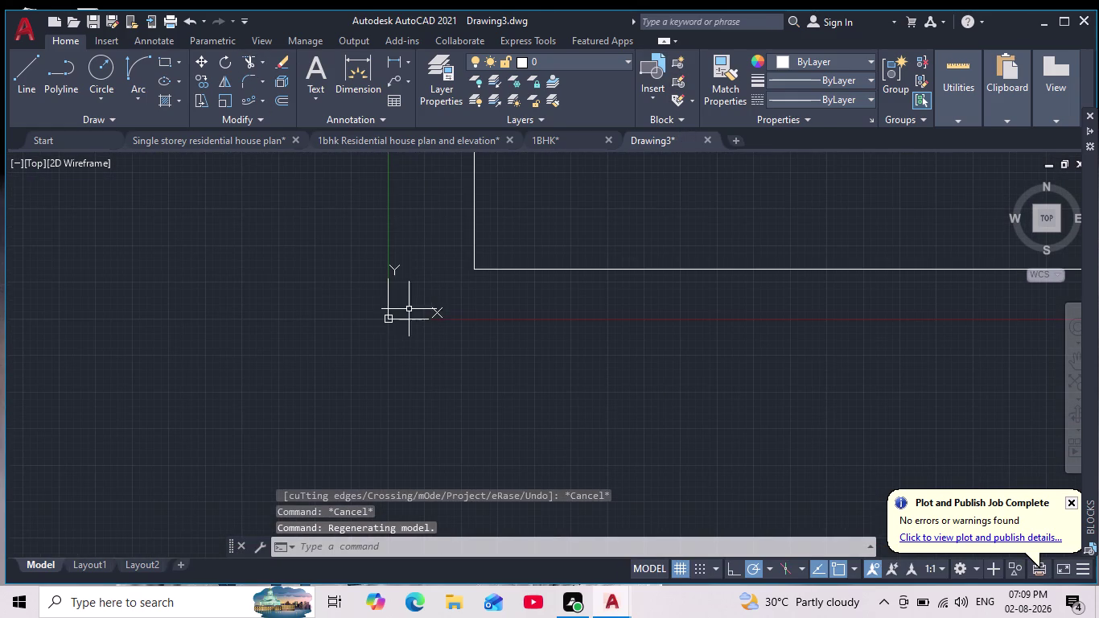
click(389, 319)
drag(384, 318, 343, 365)
drag(390, 318, 67, 536)
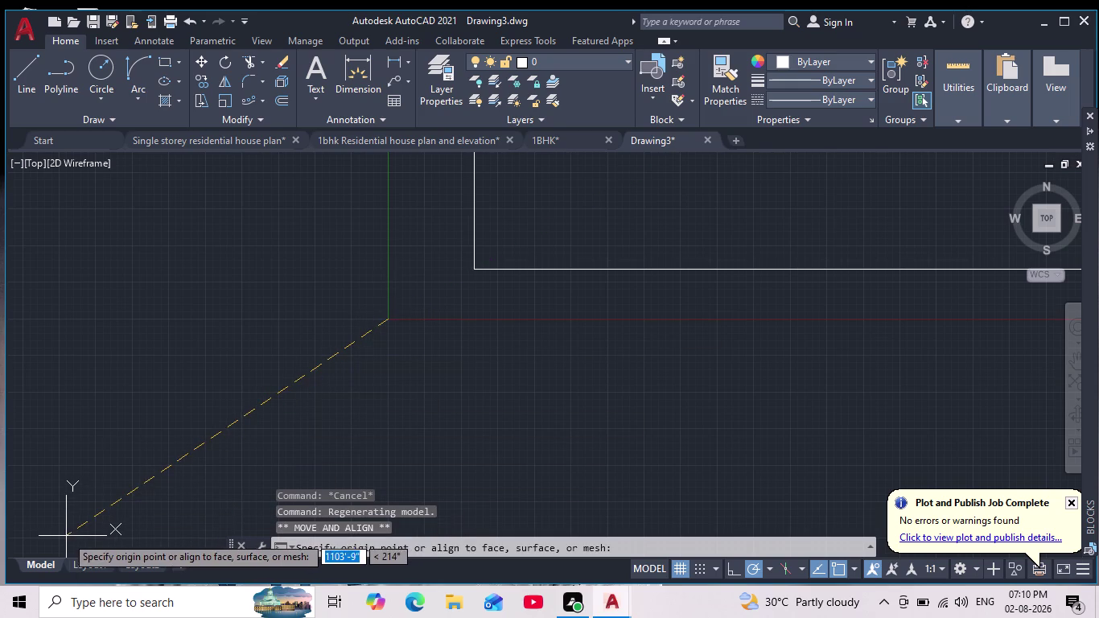
click(95, 517)
middle_drag(342, 382, 285, 449)
scroll(down, 3)
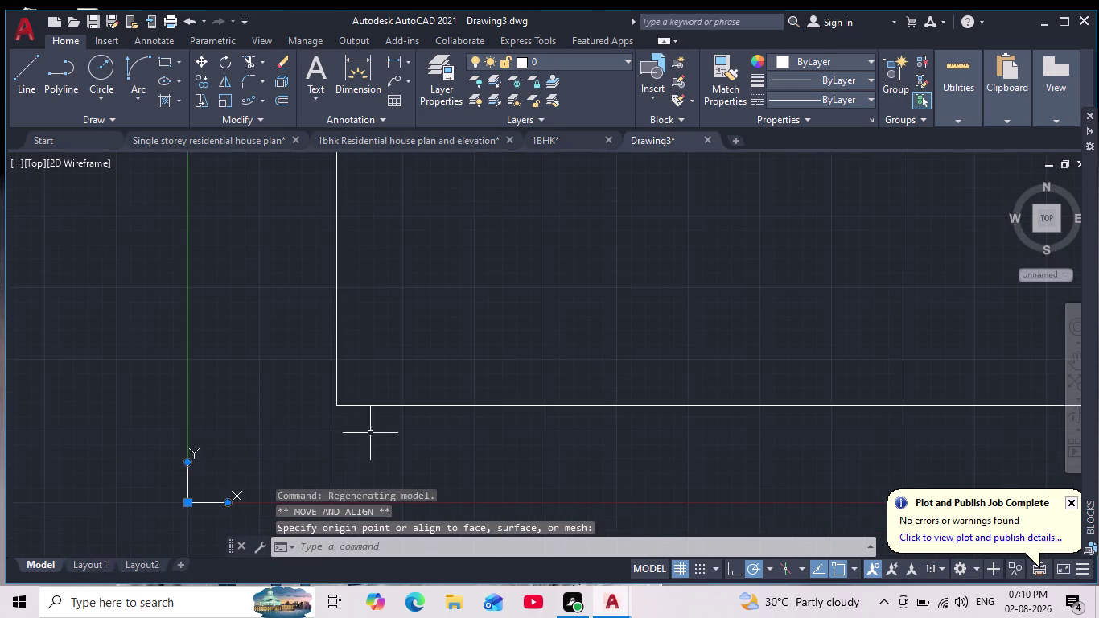
scroll(up, 3)
scroll(down, 3)
scroll(up, 3)
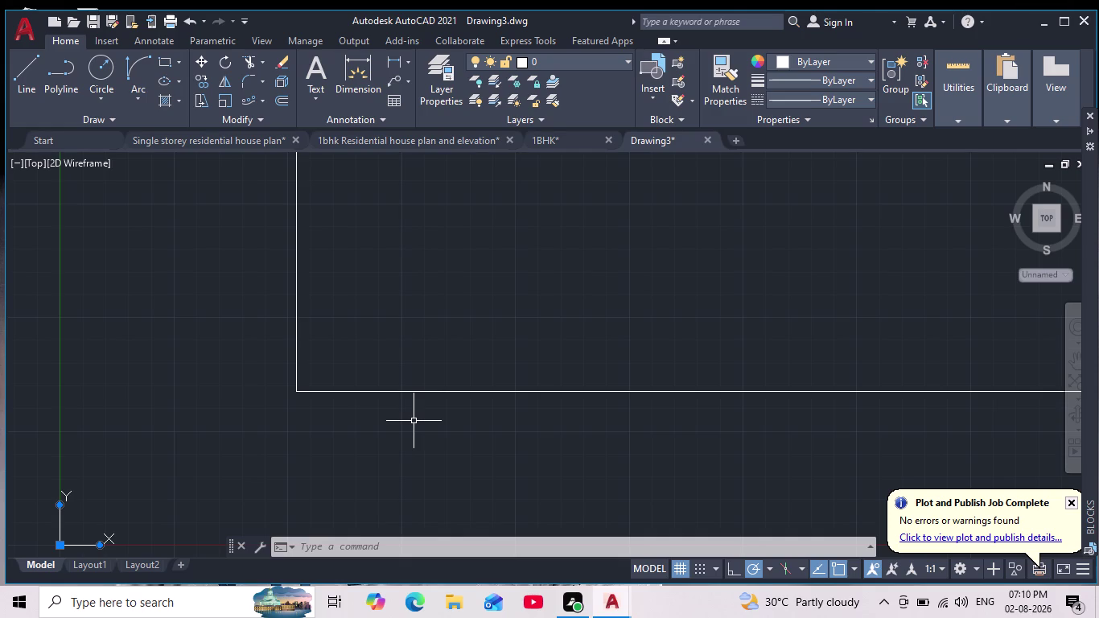
scroll(down, 3)
middle_drag(383, 373, 371, 466)
scroll(down, 3)
click(29, 75)
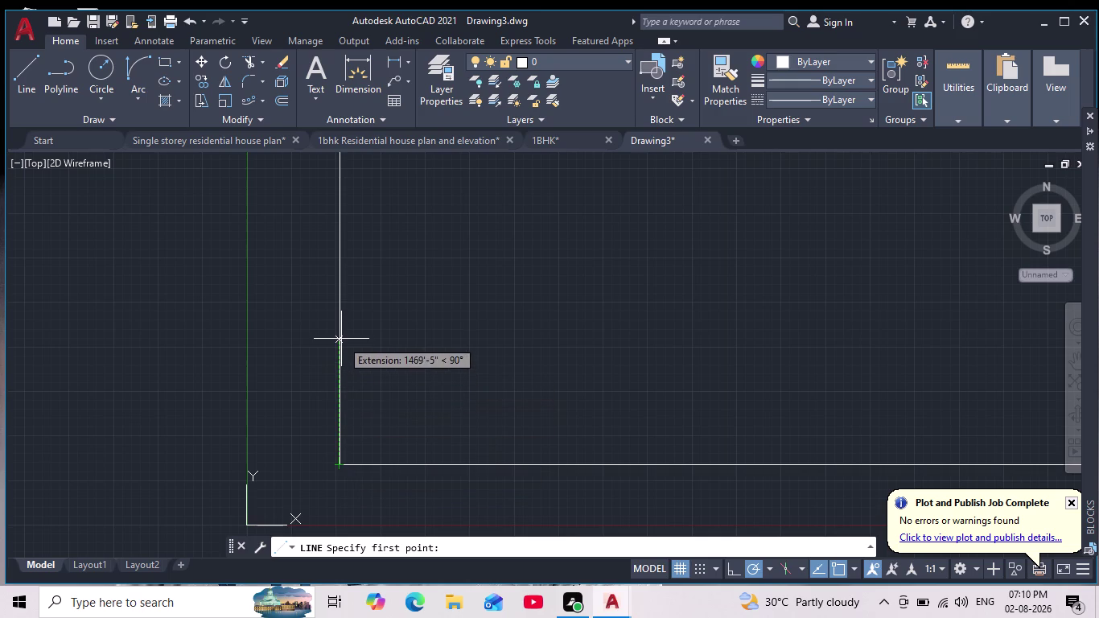
text(40')
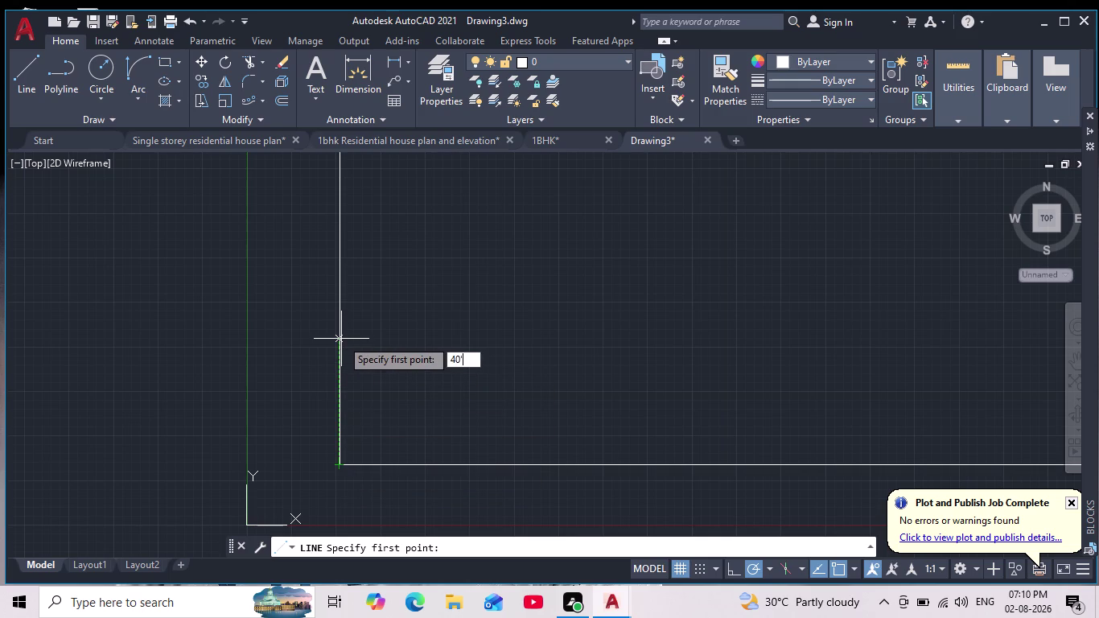
key(Return)
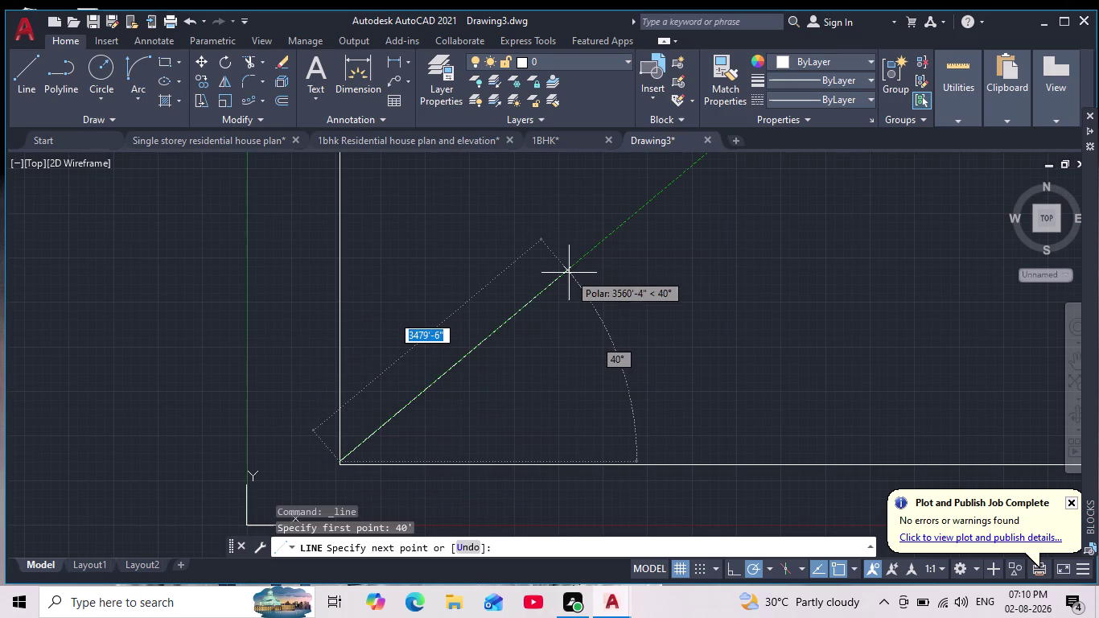
scroll(up, 3)
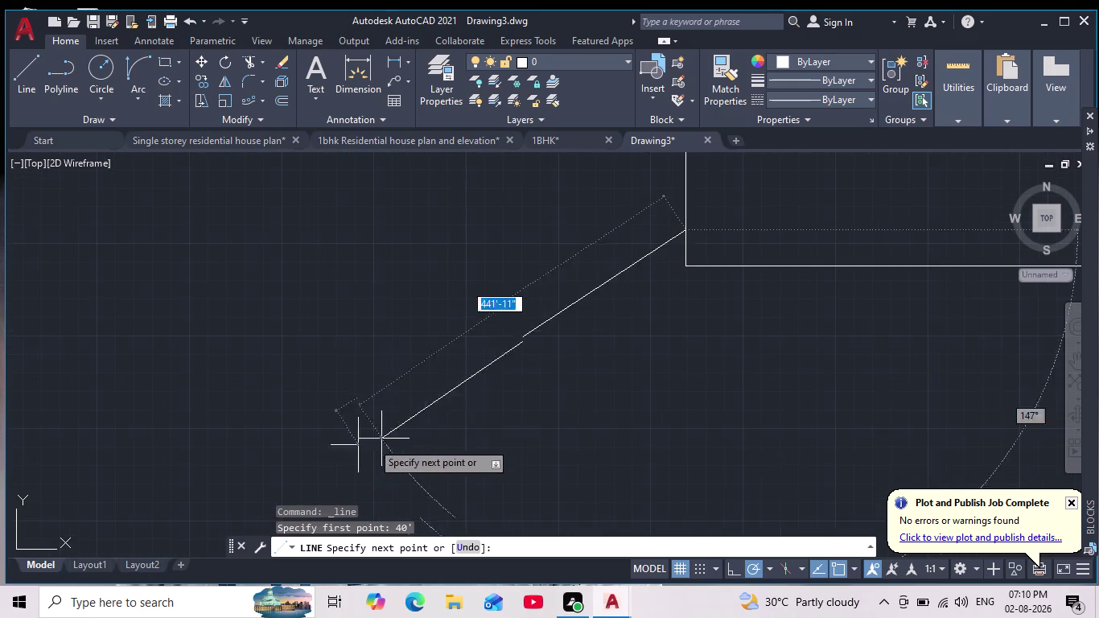
middle_drag(822, 229, 626, 349)
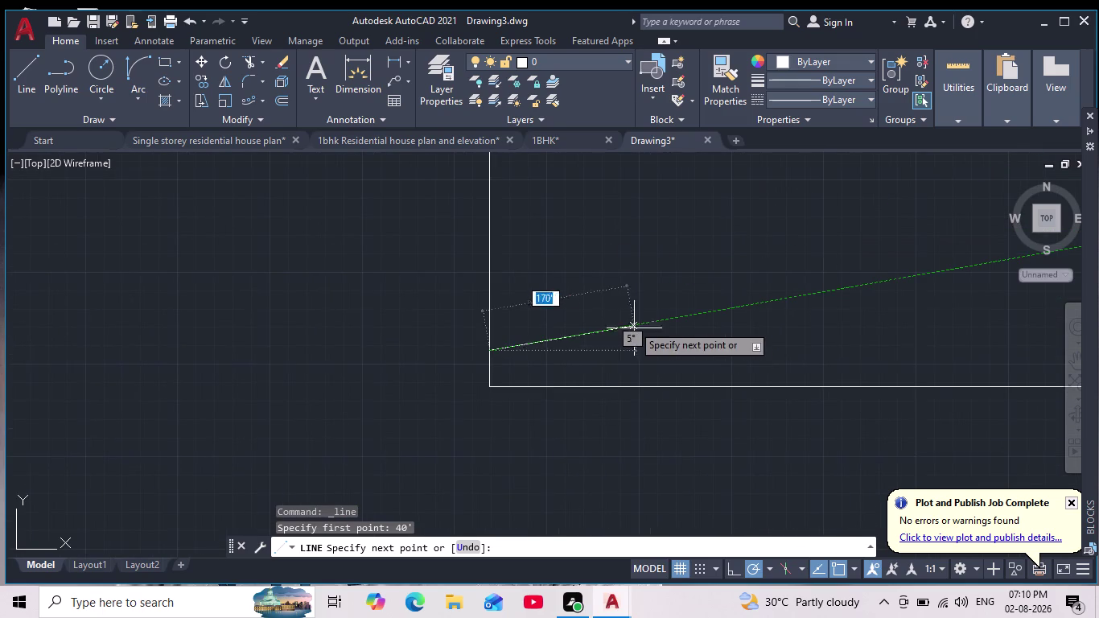
key(Escape)
scroll(down, 3)
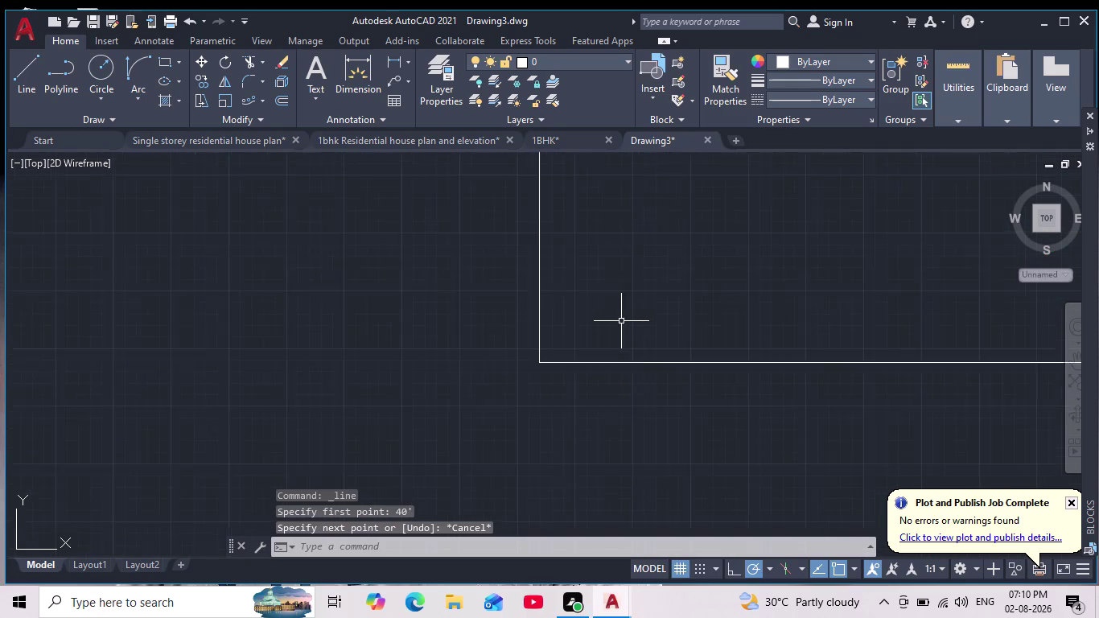
scroll(down, 3)
scroll(up, 3)
scroll(up, 3)
middle_drag(612, 355, 586, 418)
scroll(down, 3)
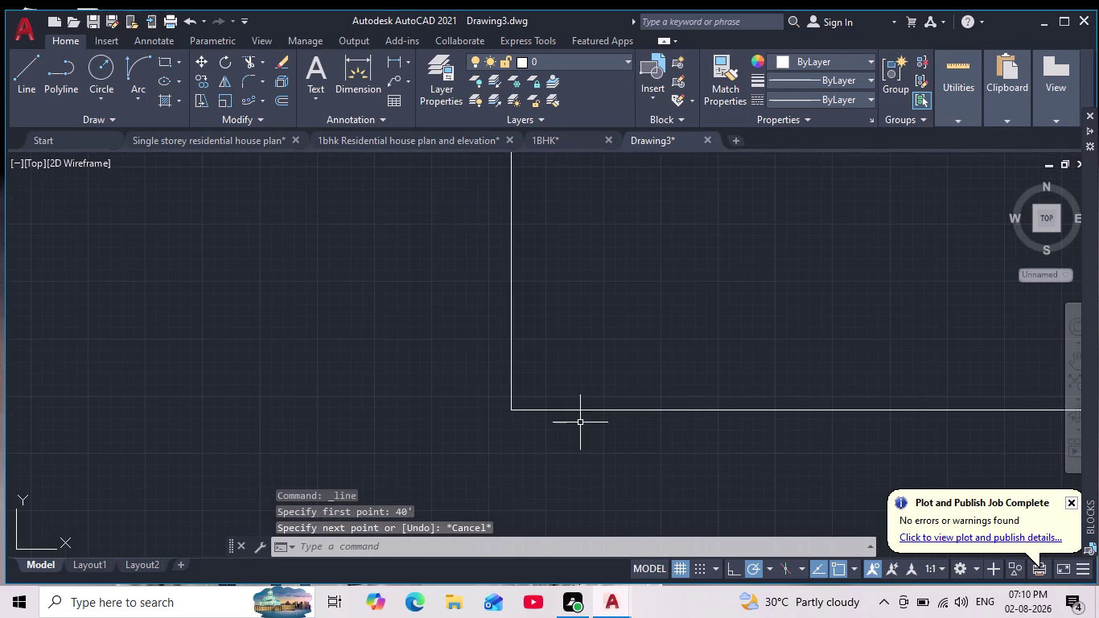
middle_drag(596, 379, 520, 427)
click(28, 67)
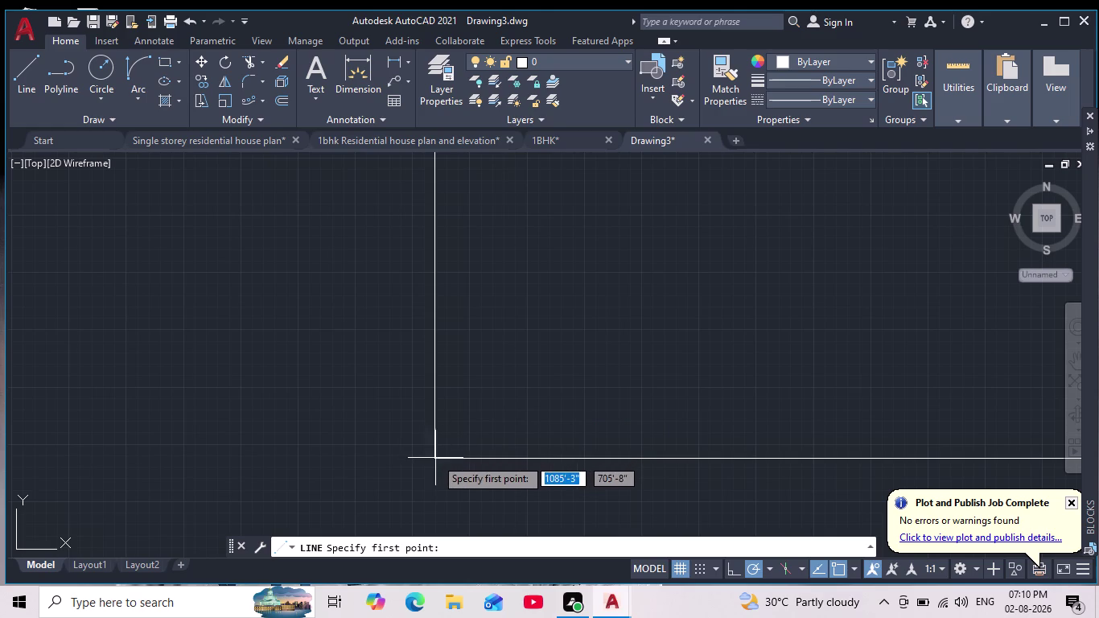
click(467, 457)
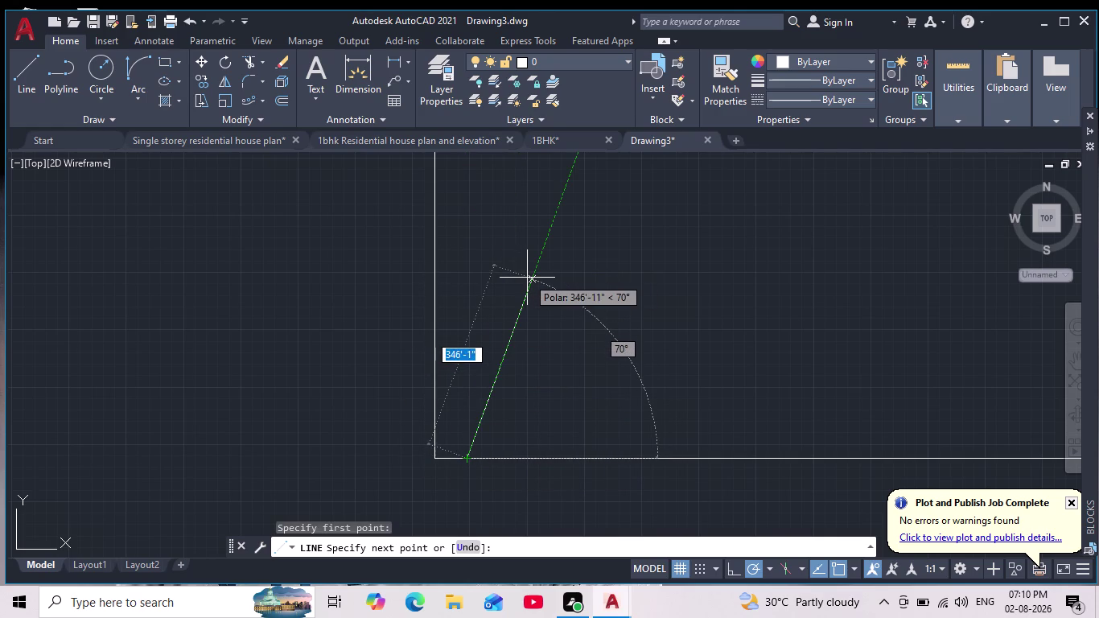
scroll(down, 3)
scroll(up, 3)
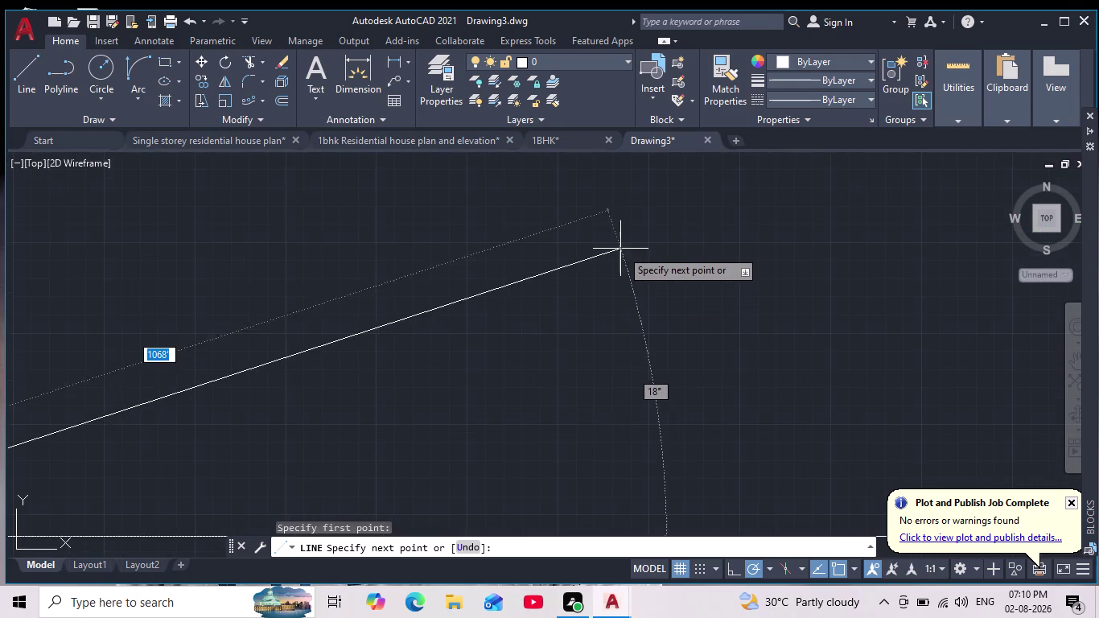
scroll(down, 3)
middle_drag(619, 275, 717, 243)
scroll(up, 3)
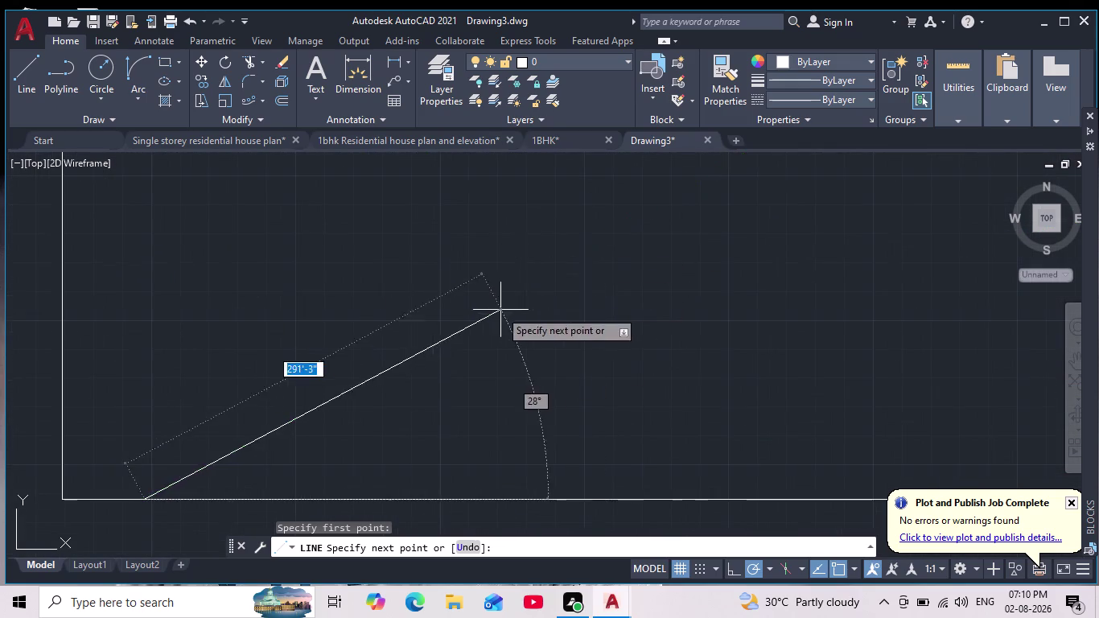
middle_drag(490, 307, 563, 264)
scroll(up, 3)
scroll(down, 3)
middle_drag(257, 322, 278, 289)
scroll(down, 3)
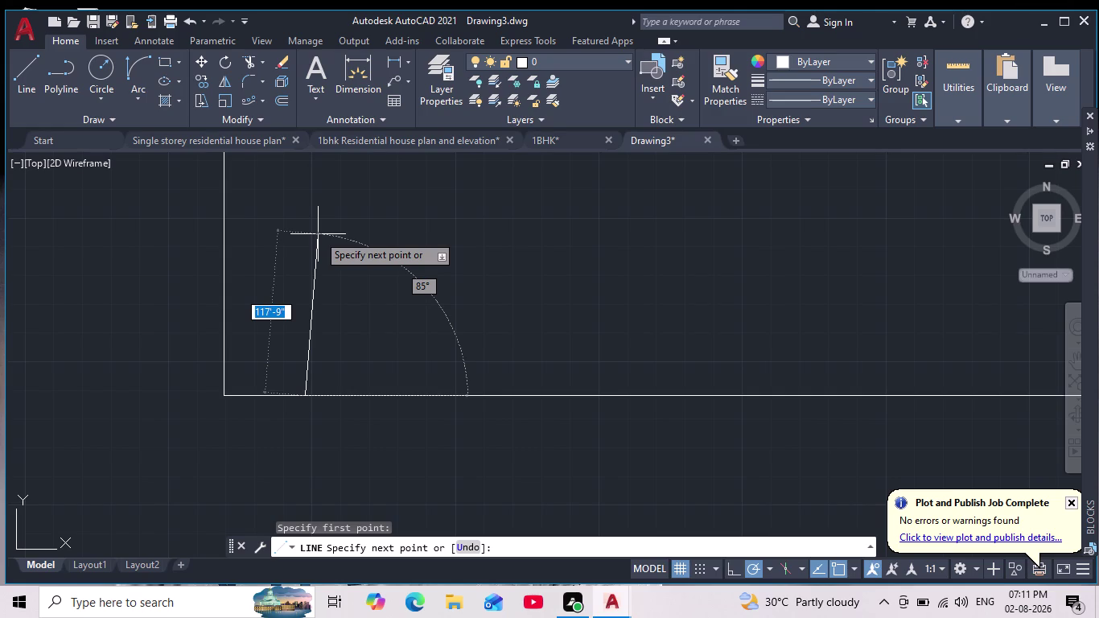
scroll(up, 3)
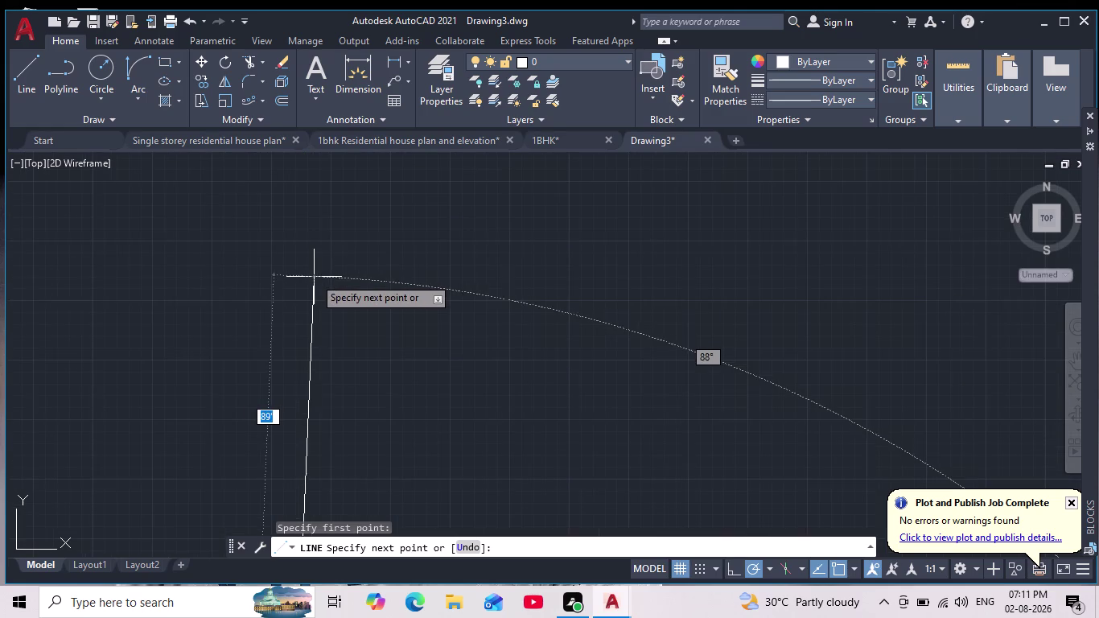
scroll(up, 3)
key(Escape)
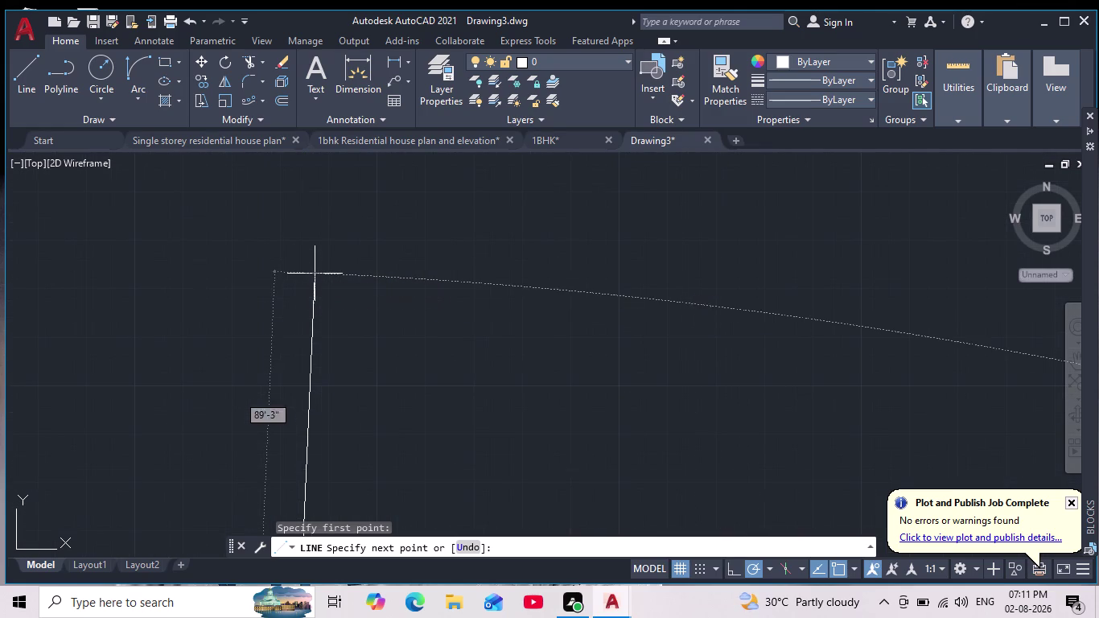
key(Escape)
key(Escape)
key(Escape)
key(Escape)
key(Escape)
scroll(down, 3)
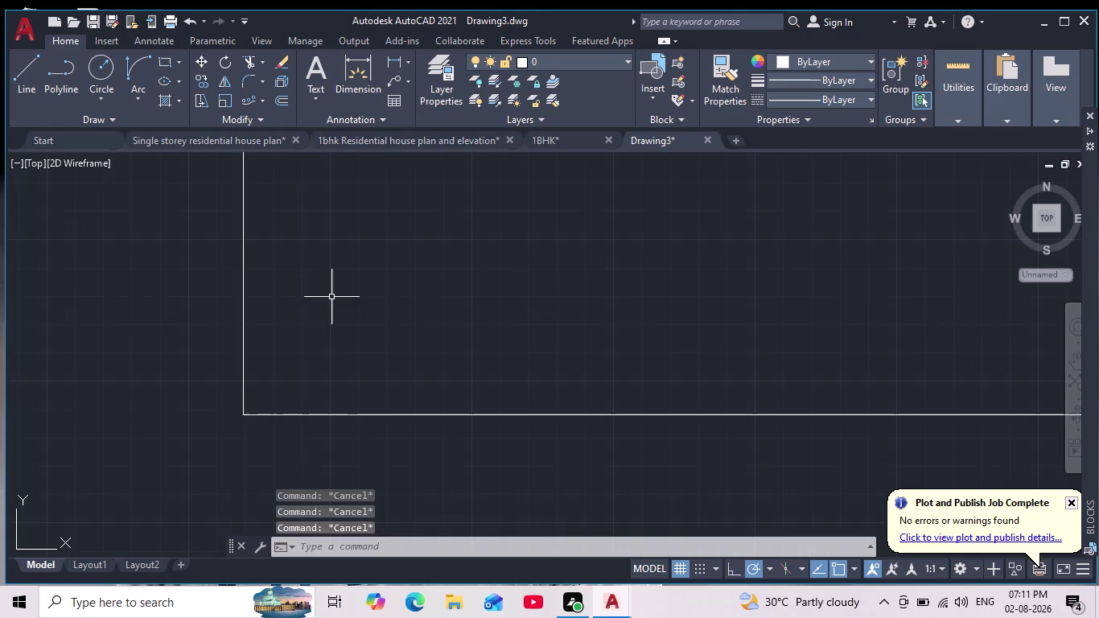
scroll(up, 3)
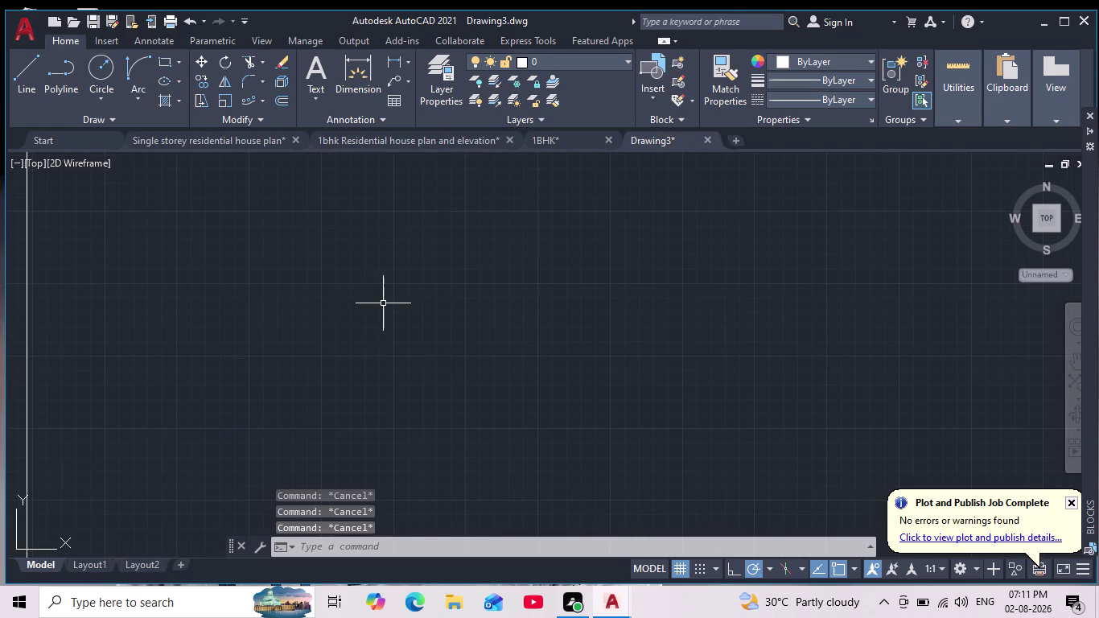
Reconfirm Engineering length units in the Drawing Units dialog.
text(un)
key(Return)
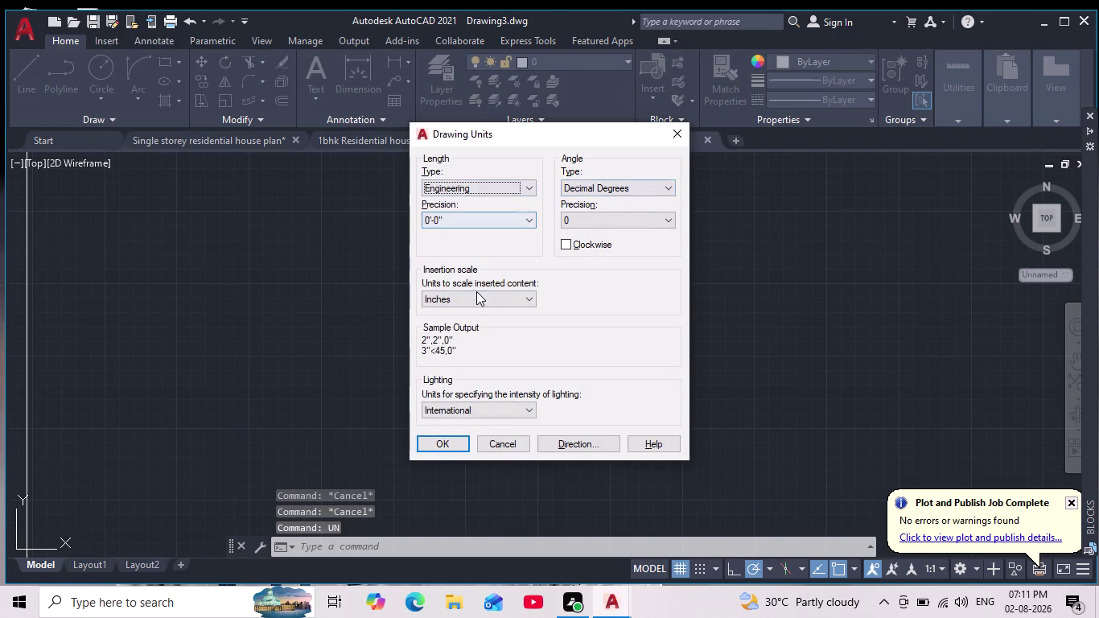
click(429, 442)
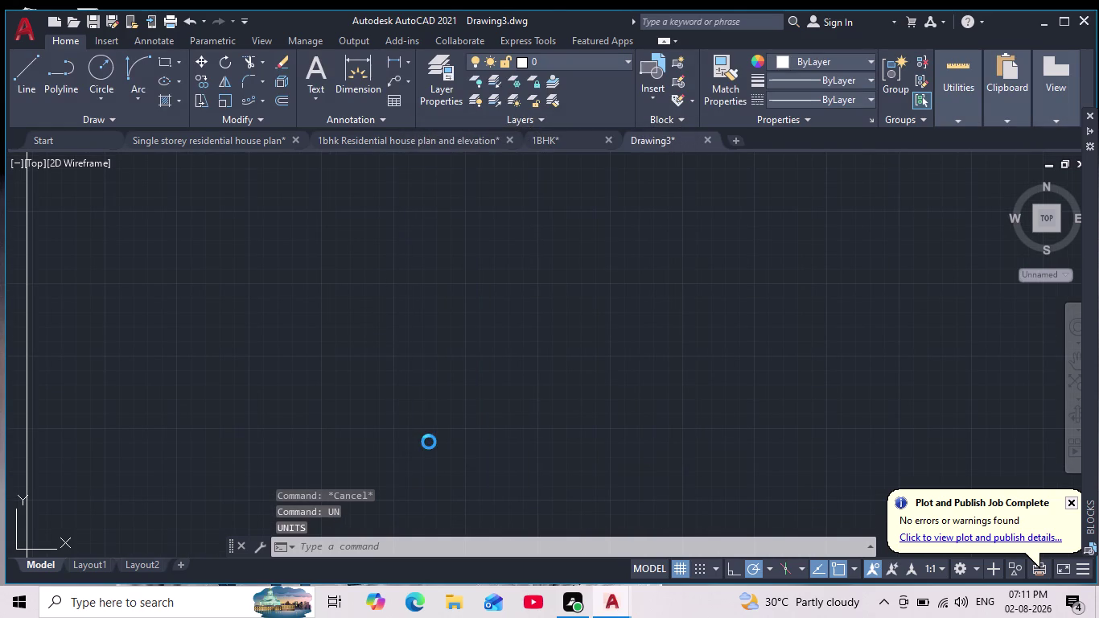
Recheck ISO-25 units keeping Decimal Degrees angles, make it current, and close the manager.
key(d)
key(Return)
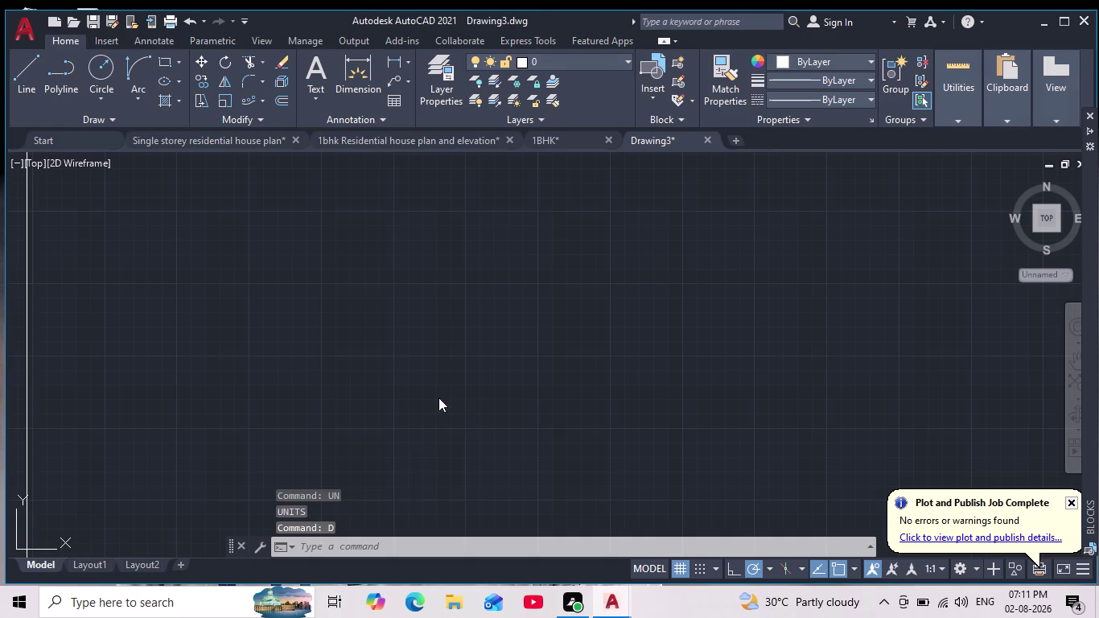
click(724, 268)
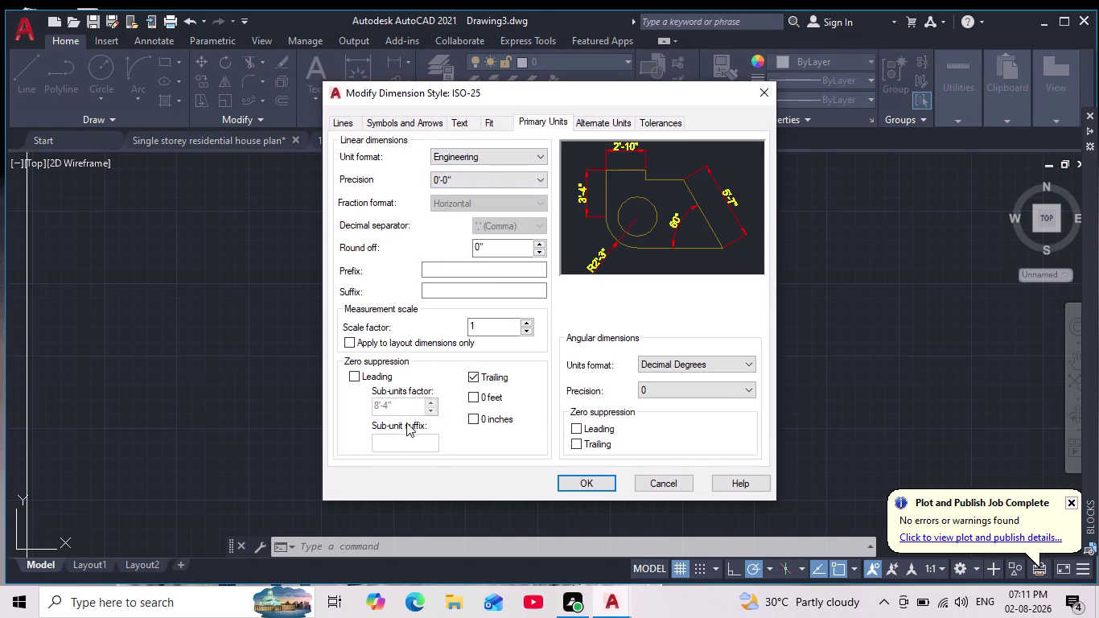
click(723, 365)
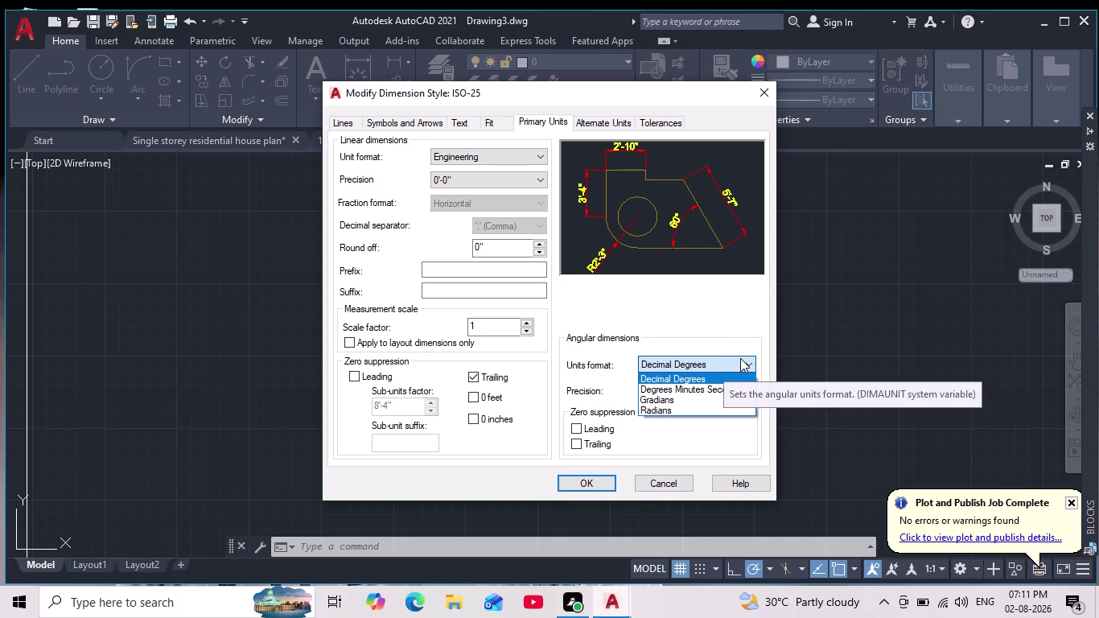
click(740, 358)
click(589, 480)
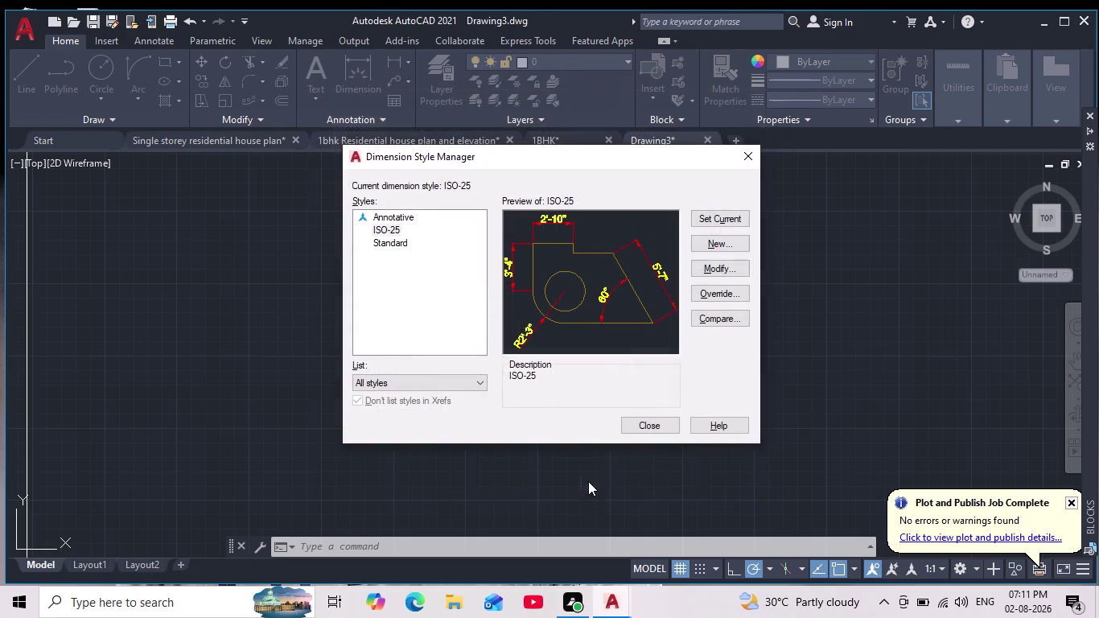
triple_click(726, 218)
click(726, 218)
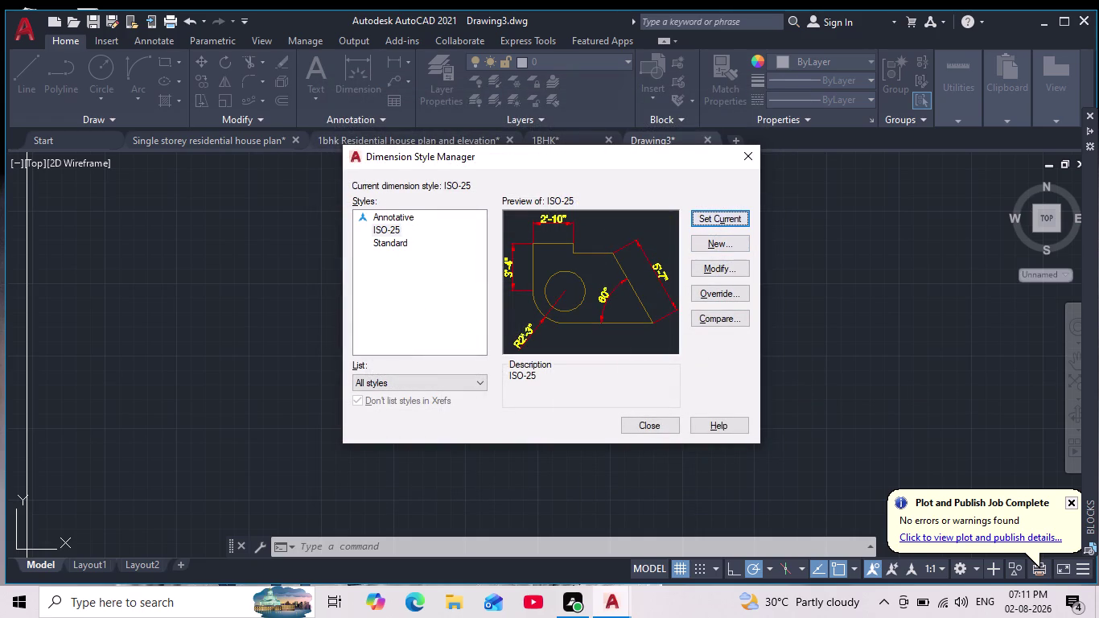
click(643, 439)
click(644, 434)
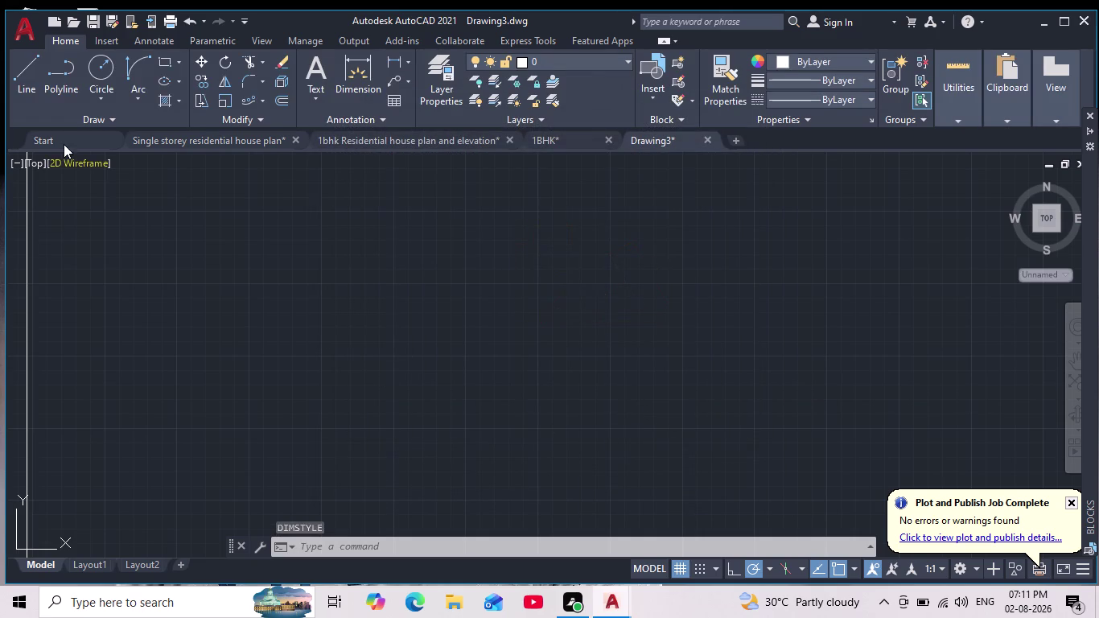
Draw a 40-foot vertical line upward from a picked point with Ortho on.
click(26, 78)
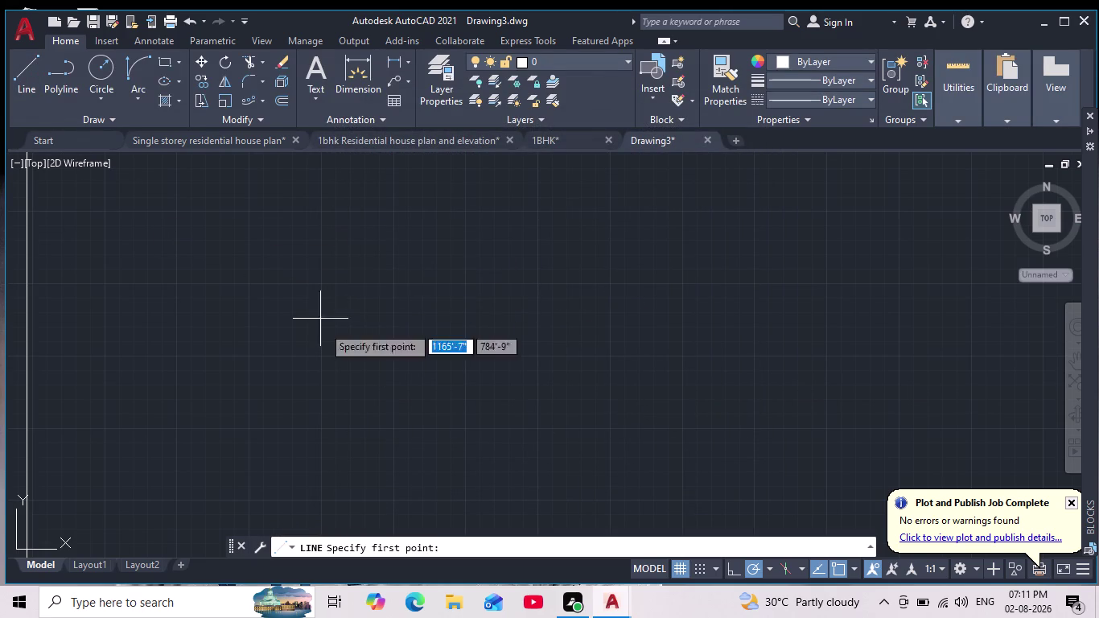
click(381, 459)
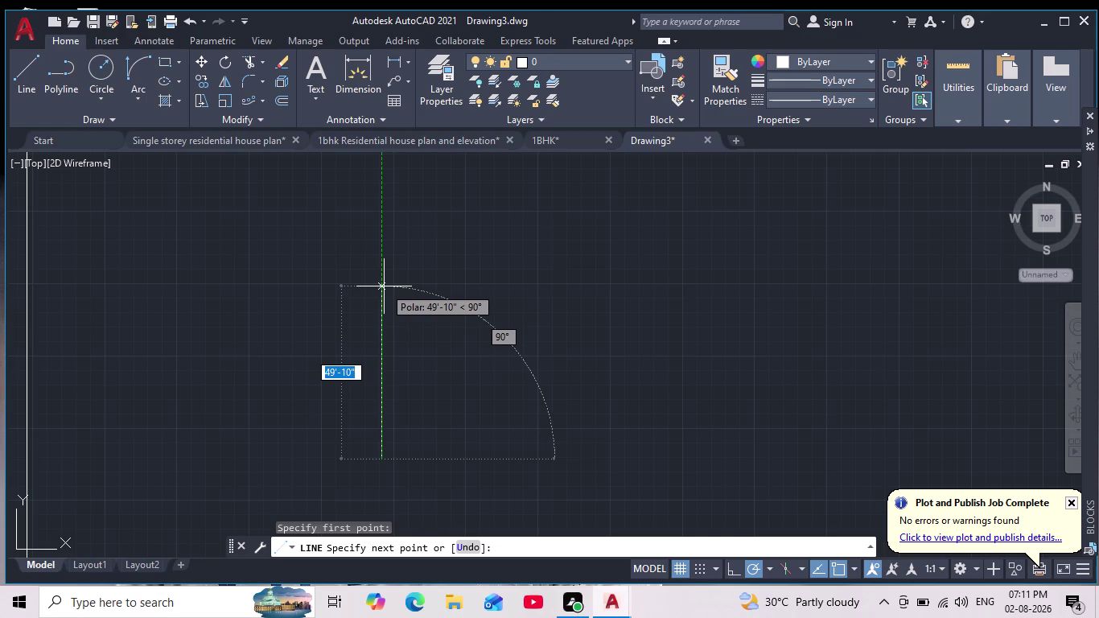
key(4)
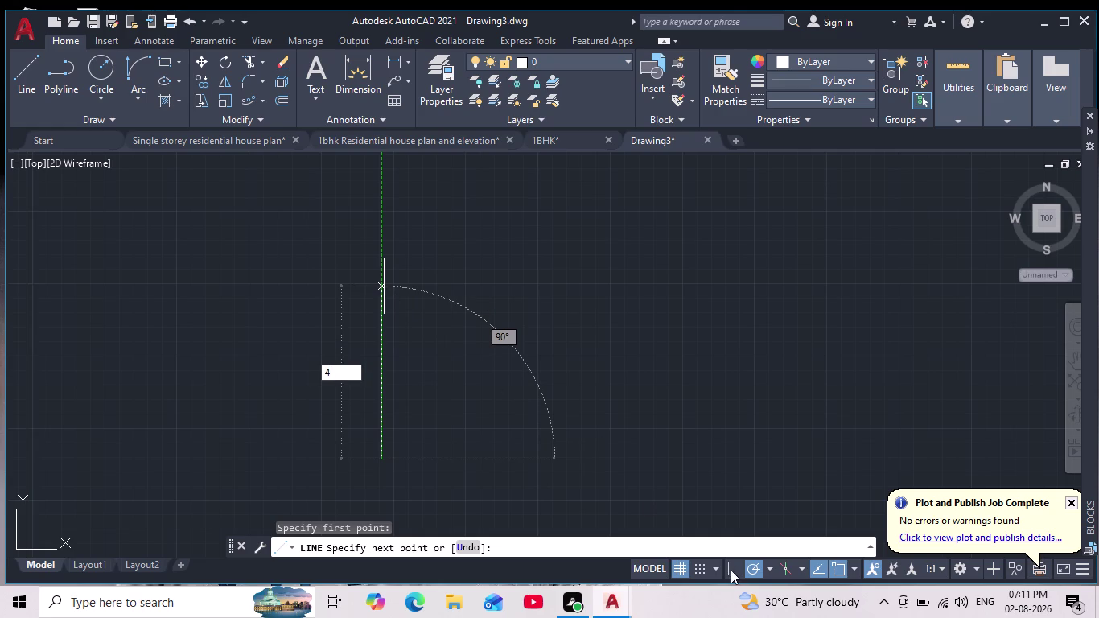
click(734, 570)
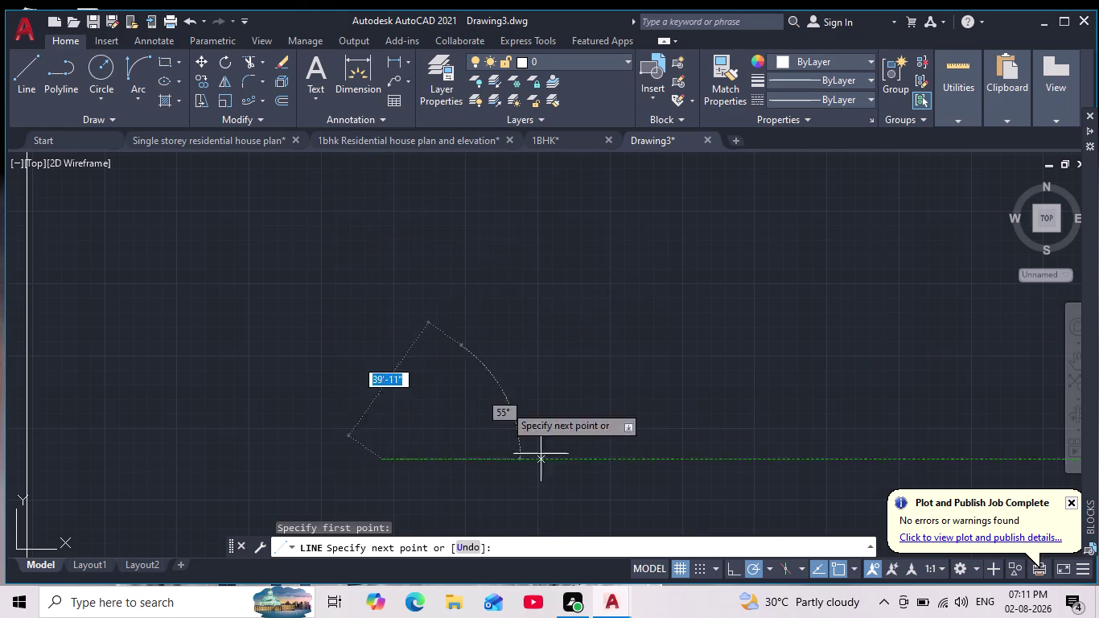
click(730, 564)
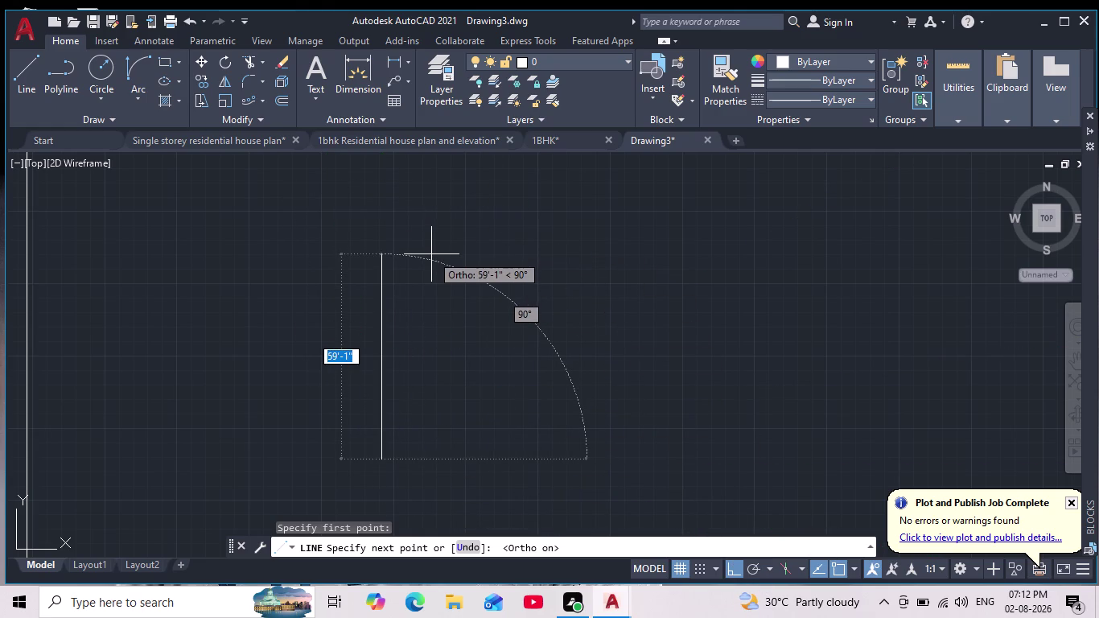
text(40/)
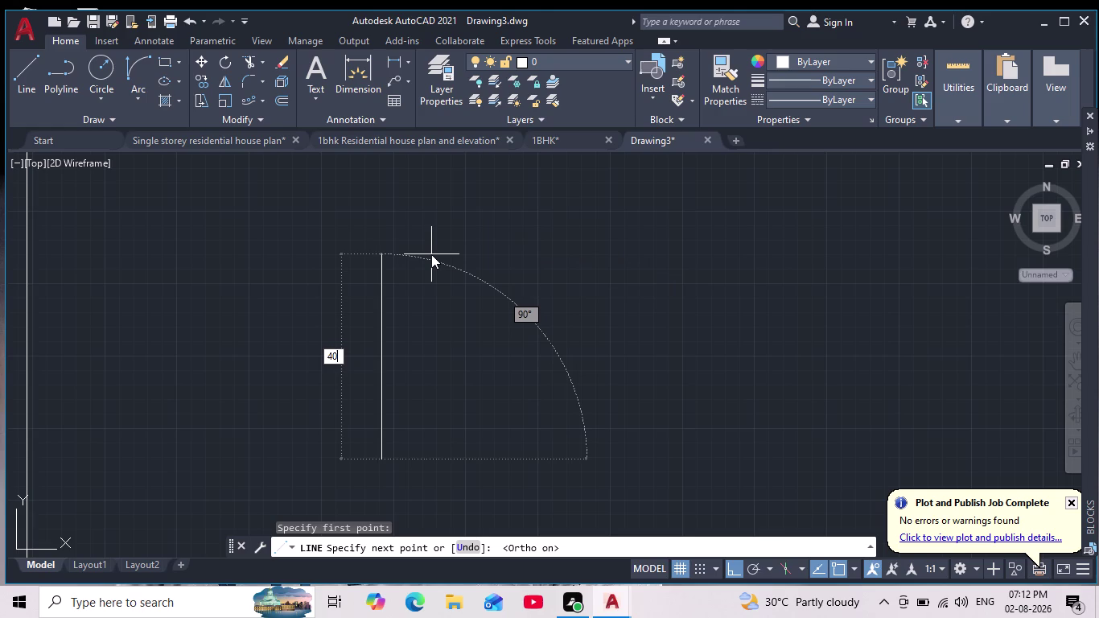
key(BackSpace)
key(apostrophe)
key(Return)
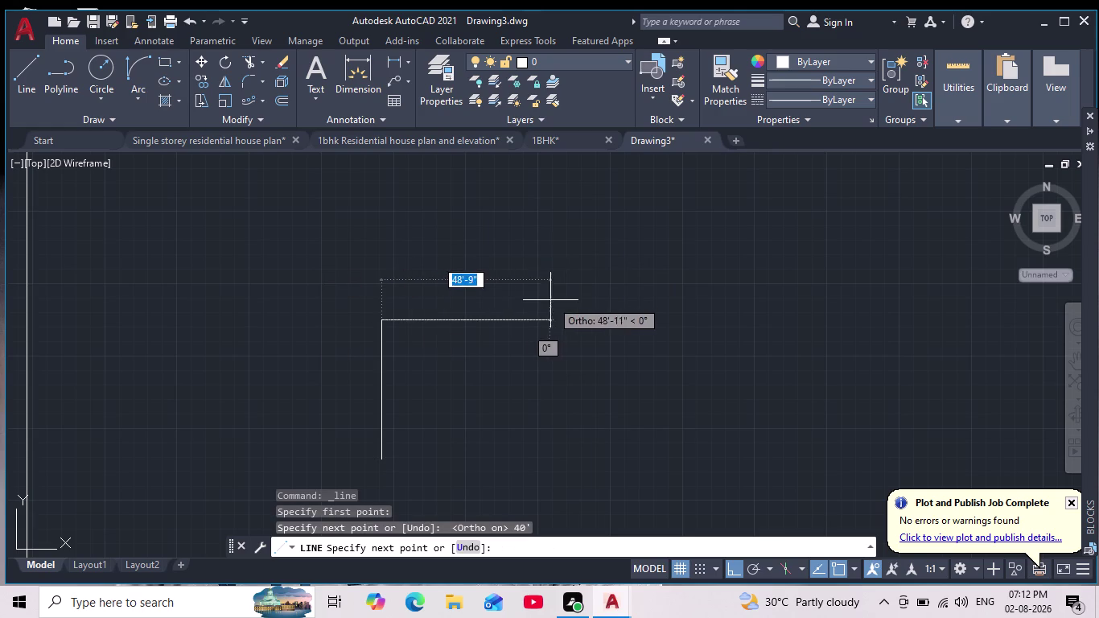
Pan around to check the new 40-foot line and end the Line command.
scroll(up, 3)
scroll(down, 3)
middle_drag(638, 315, 750, 212)
scroll(down, 3)
scroll(up, 3)
middle_drag(727, 289, 727, 345)
scroll(down, 3)
scroll(up, 3)
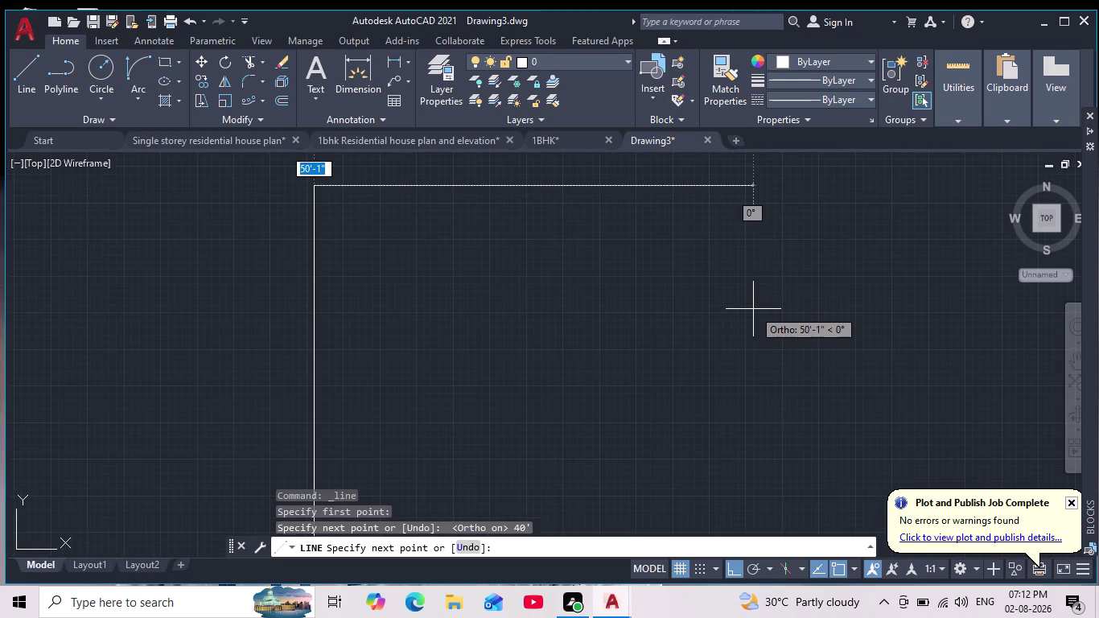
key(Escape)
middle_drag(749, 312, 755, 251)
scroll(down, 3)
scroll(up, 3)
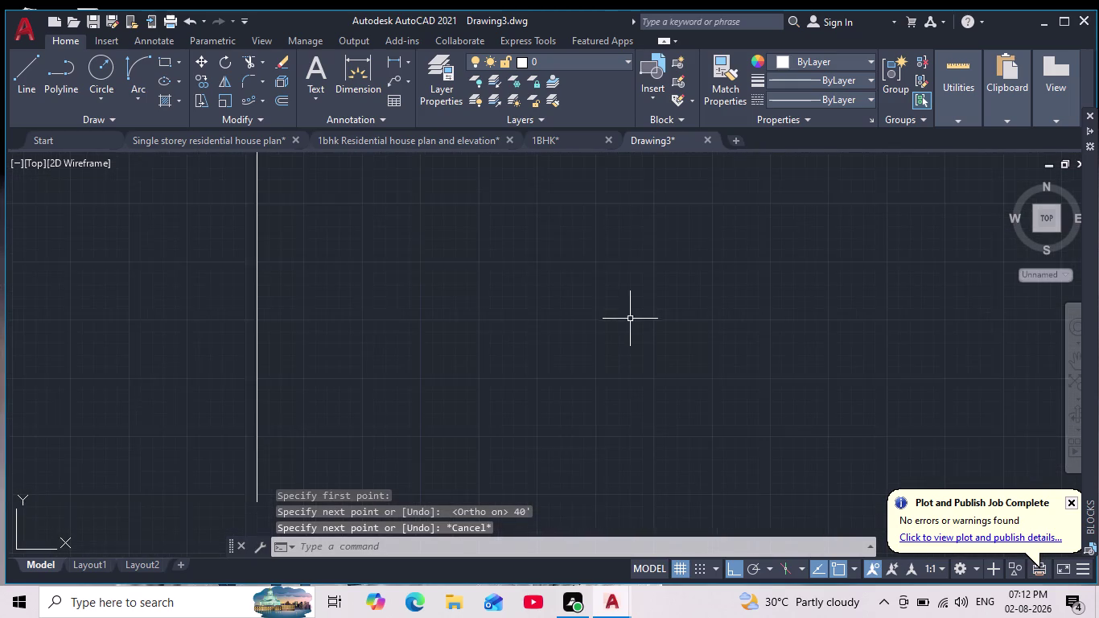
Draw a roughly 105'-3" horizontal line rightward from the vertical line's lower endpoint.
scroll(down, 3)
middle_drag(638, 324, 622, 390)
scroll(down, 3)
middle_drag(623, 390, 608, 350)
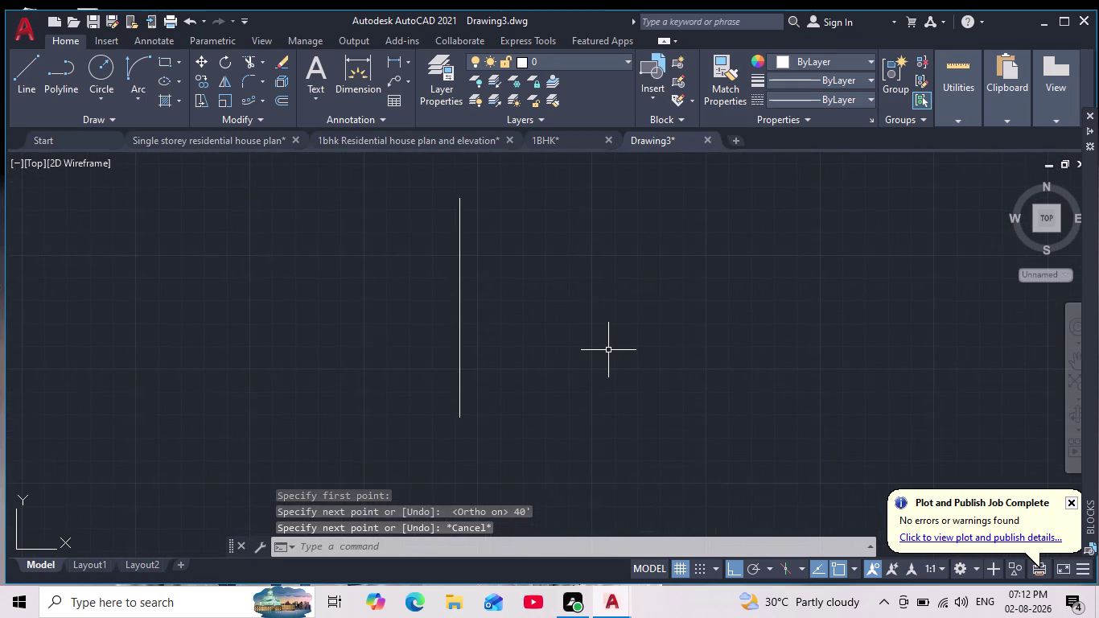
scroll(up, 3)
scroll(down, 3)
middle_drag(601, 348, 473, 347)
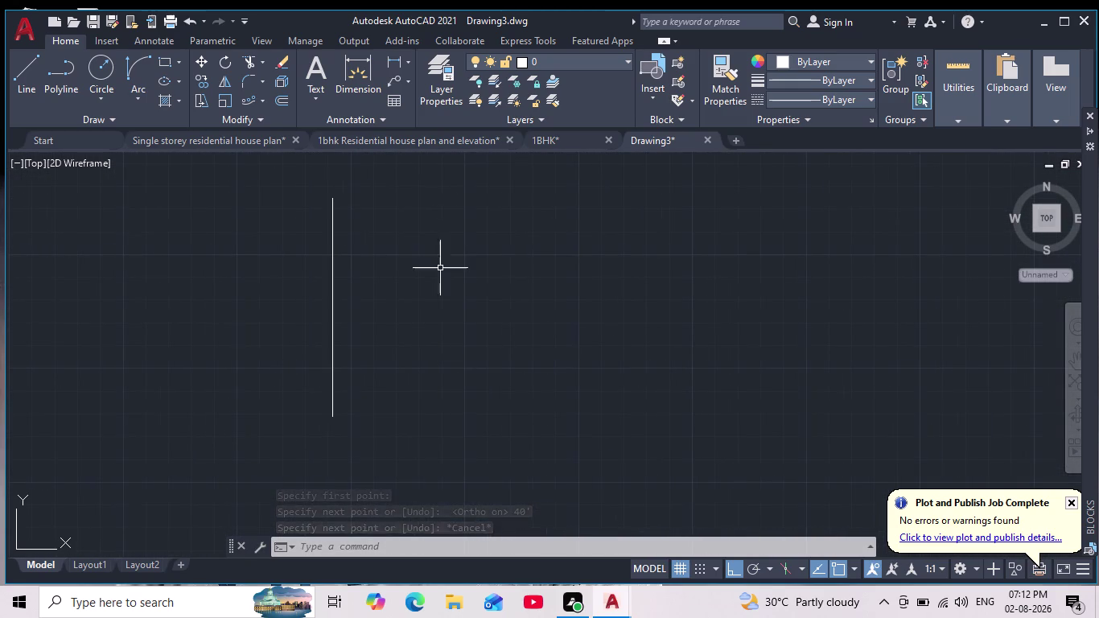
click(23, 72)
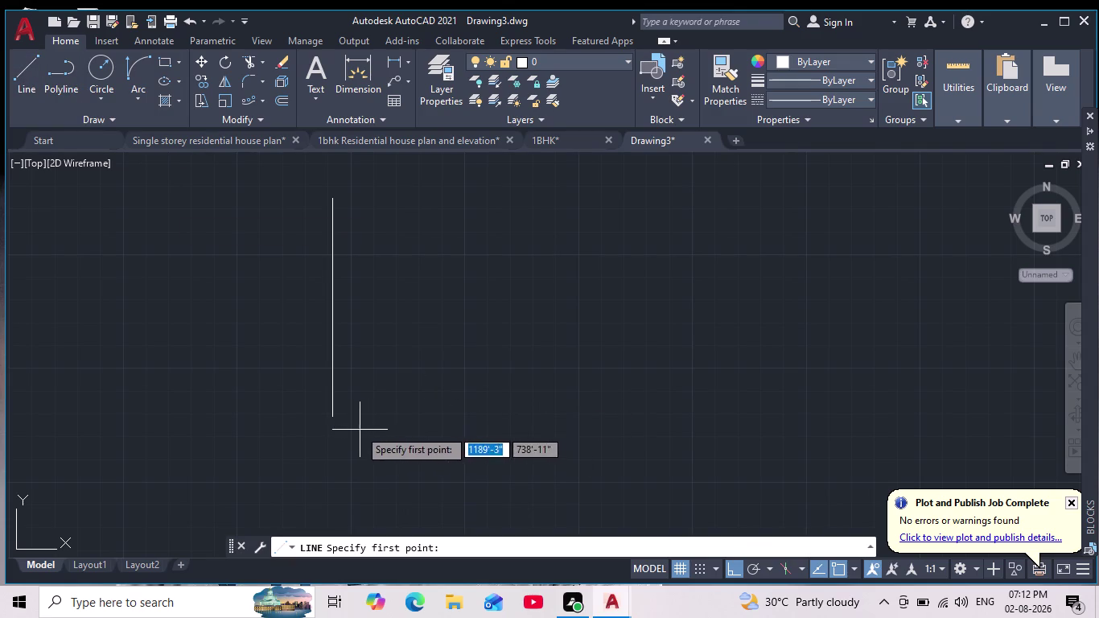
click(331, 414)
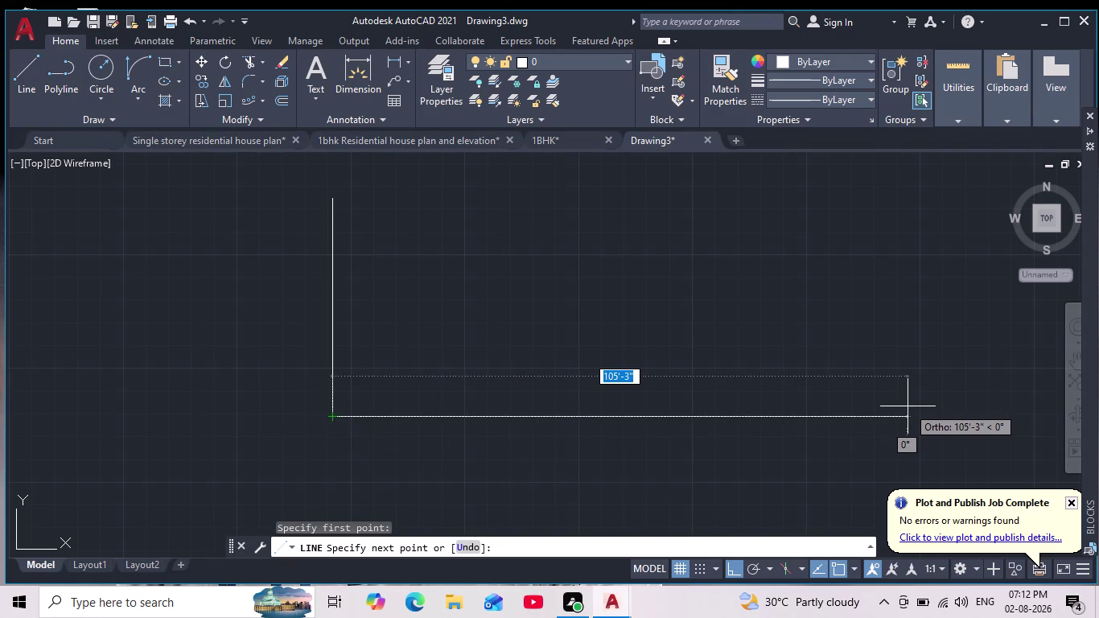
click(910, 406)
key(Escape)
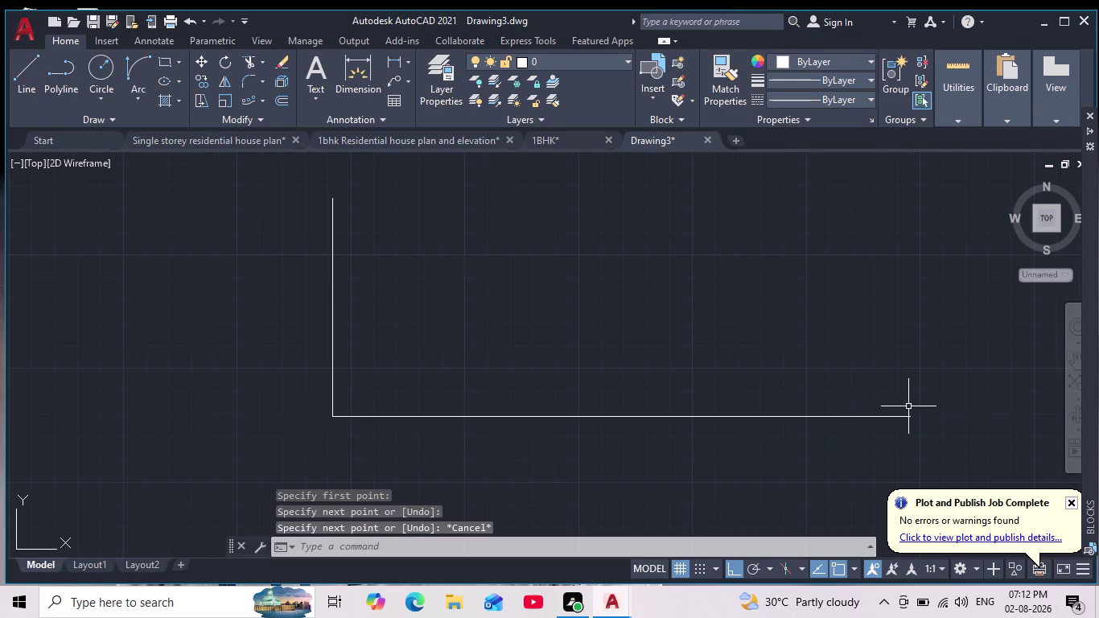
scroll(up, 3)
scroll(down, 3)
middle_drag(596, 351, 611, 399)
scroll(up, 3)
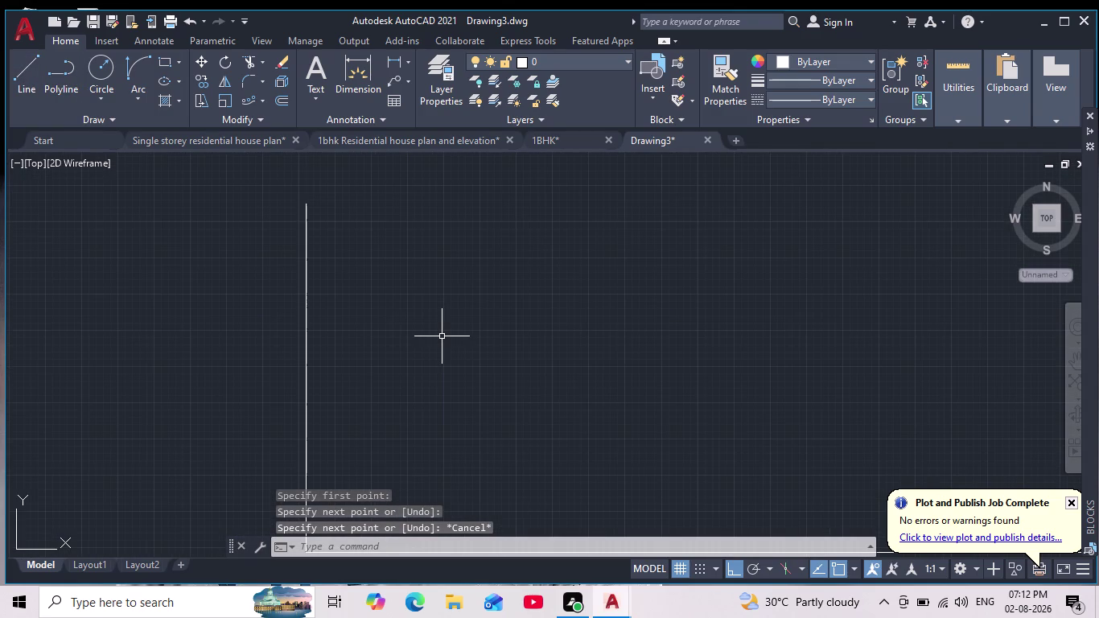